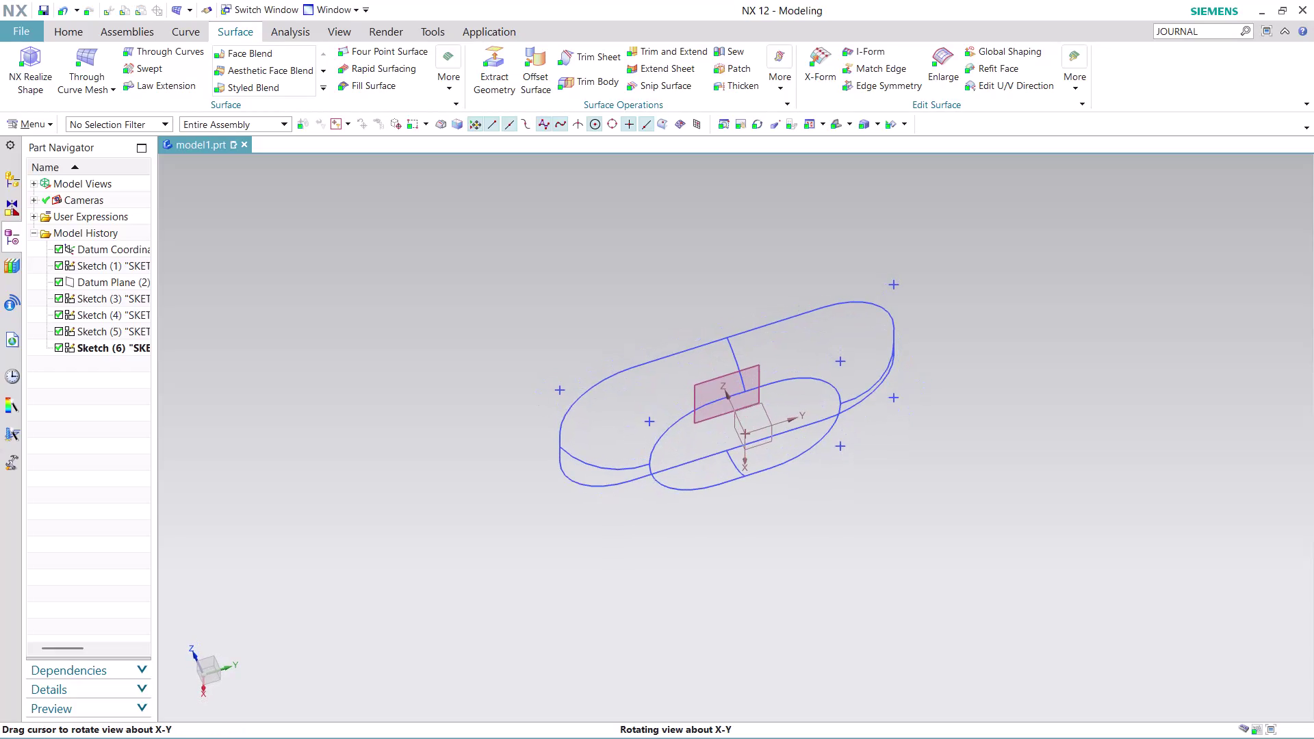
Start a Through Curve Mesh surface with the outer loop as the first primary set.
scroll(up, 3)
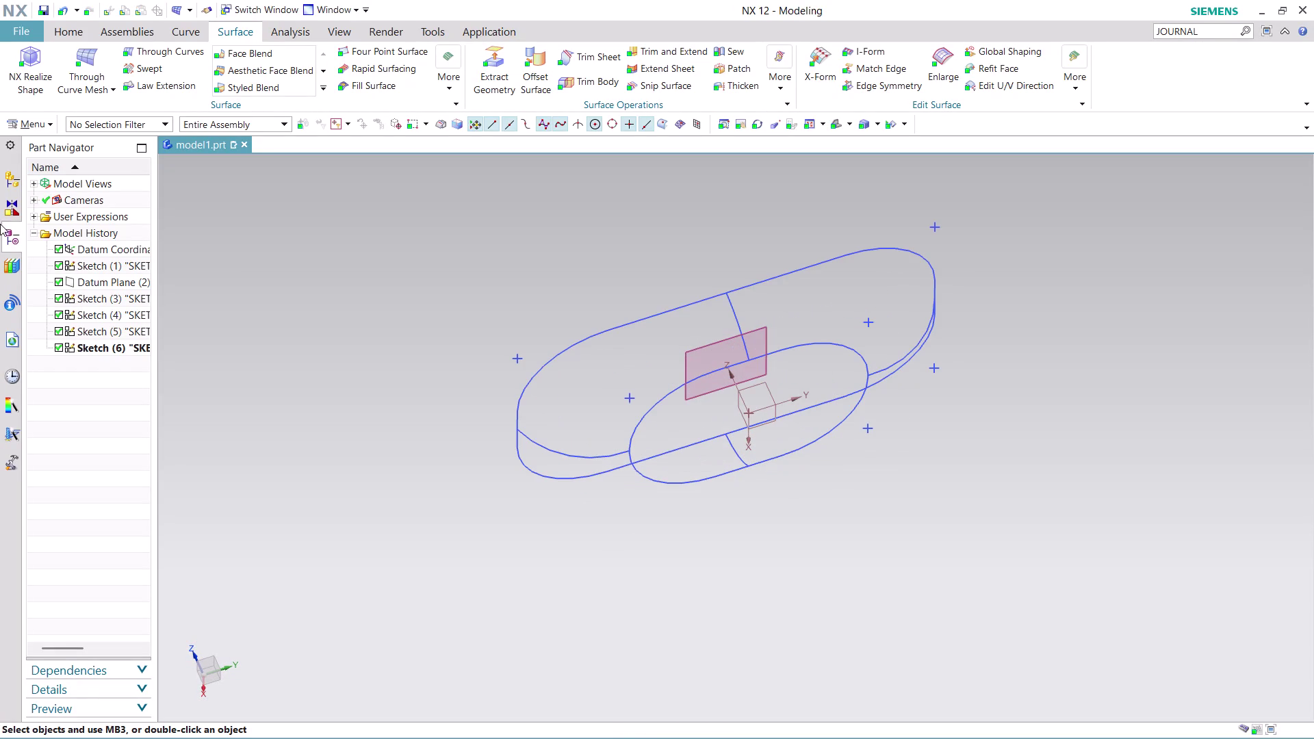
click(89, 51)
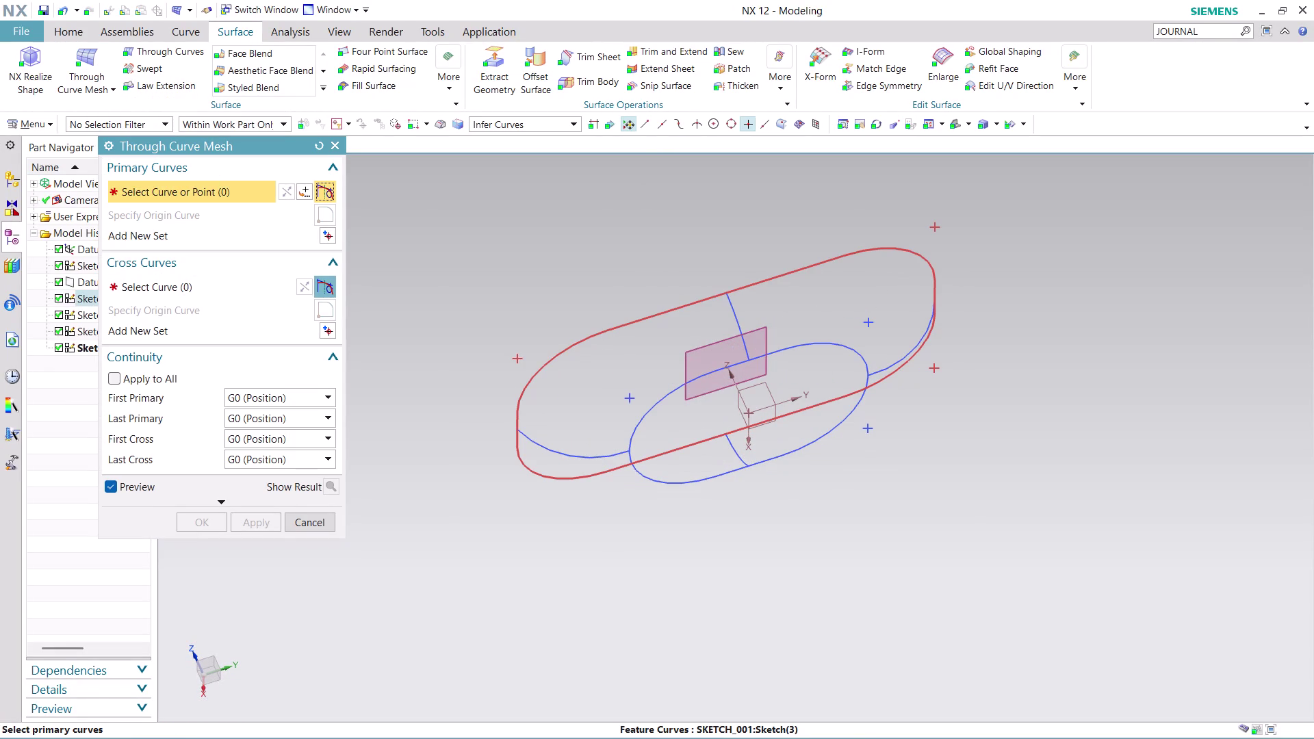
click(515, 434)
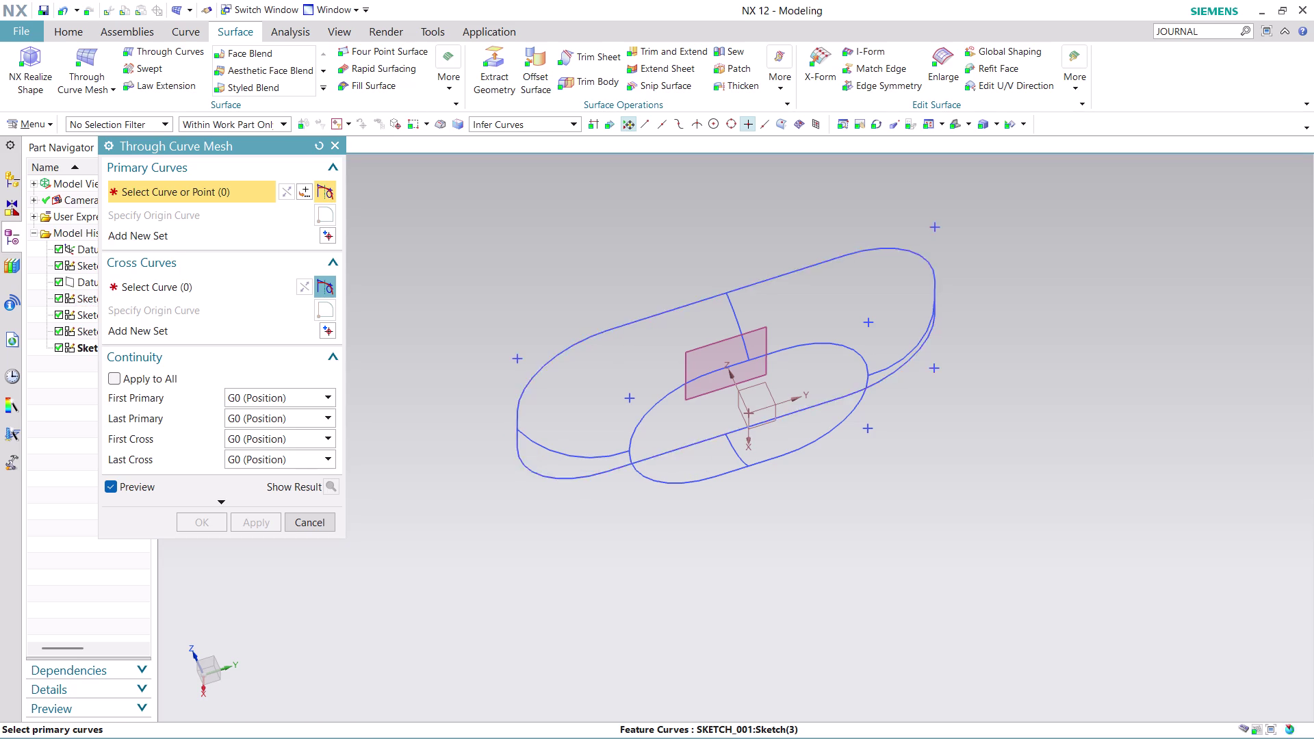
middle_click(565, 463)
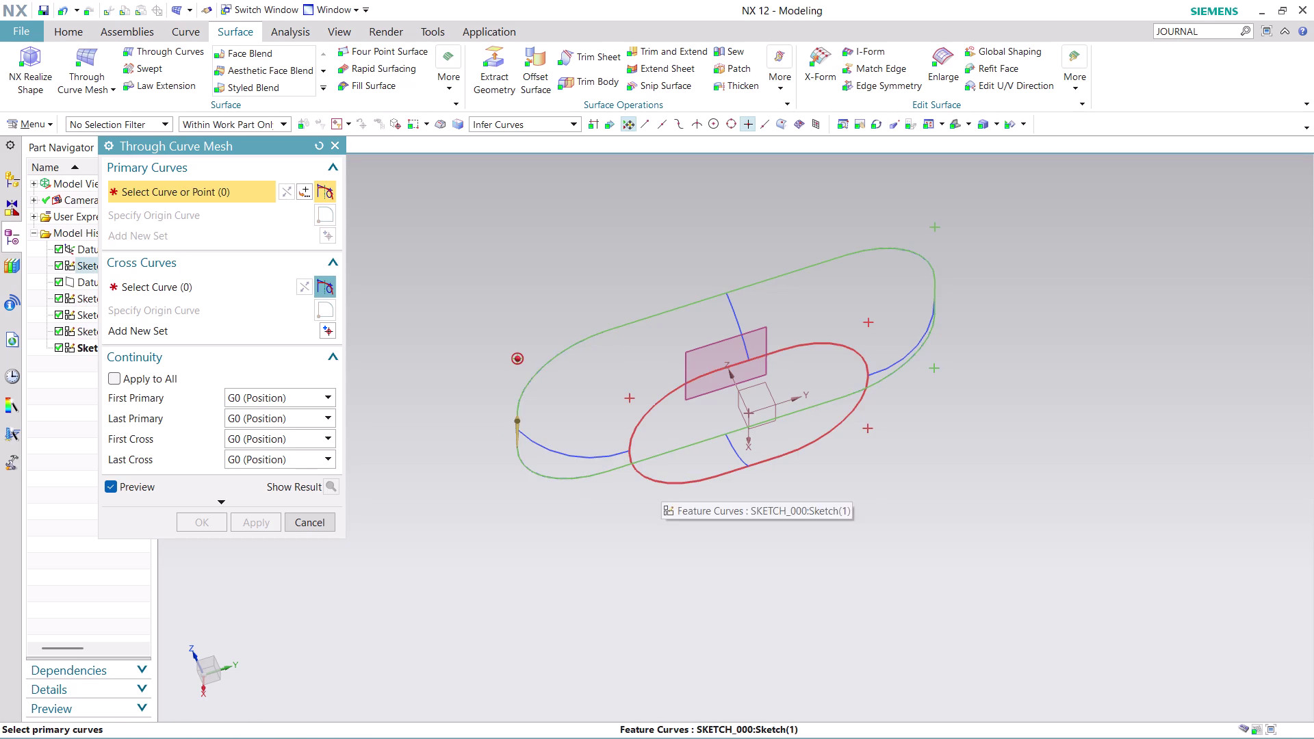
Try picking the inner loop as the second primary curve, then undo the attempt.
click(661, 484)
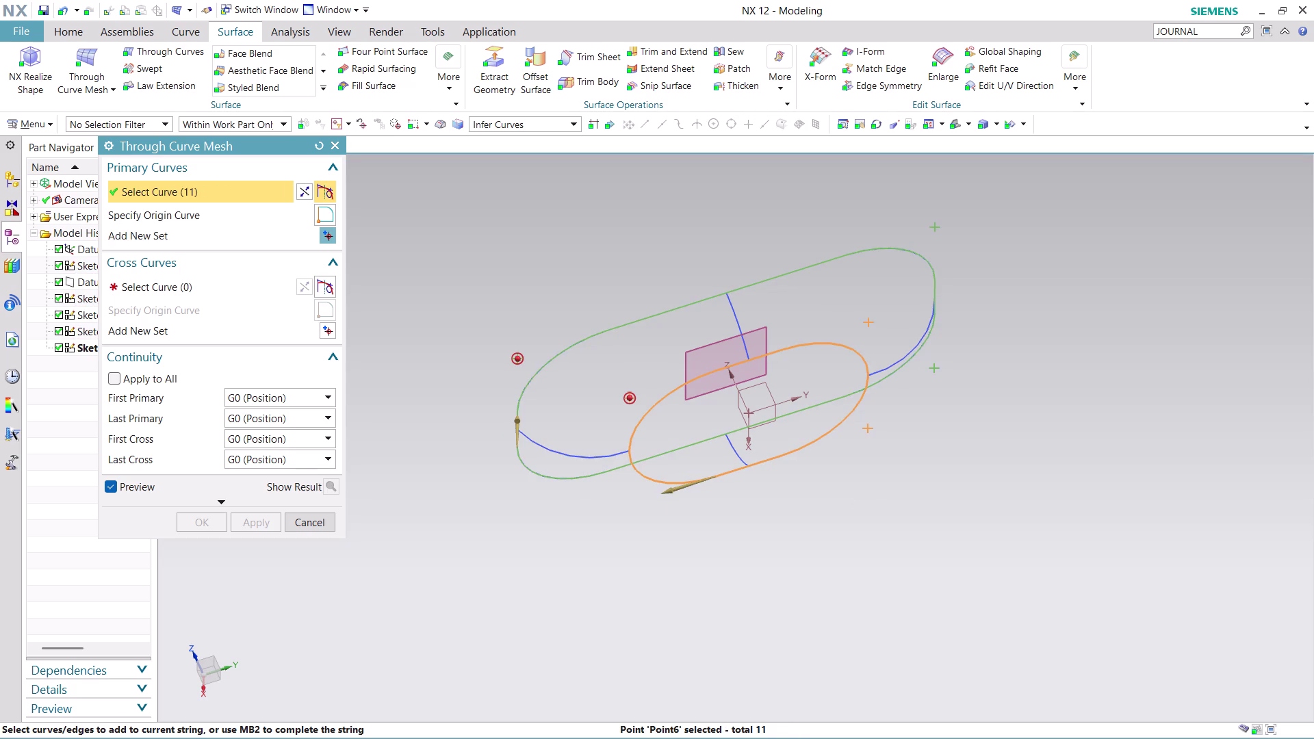
click(677, 488)
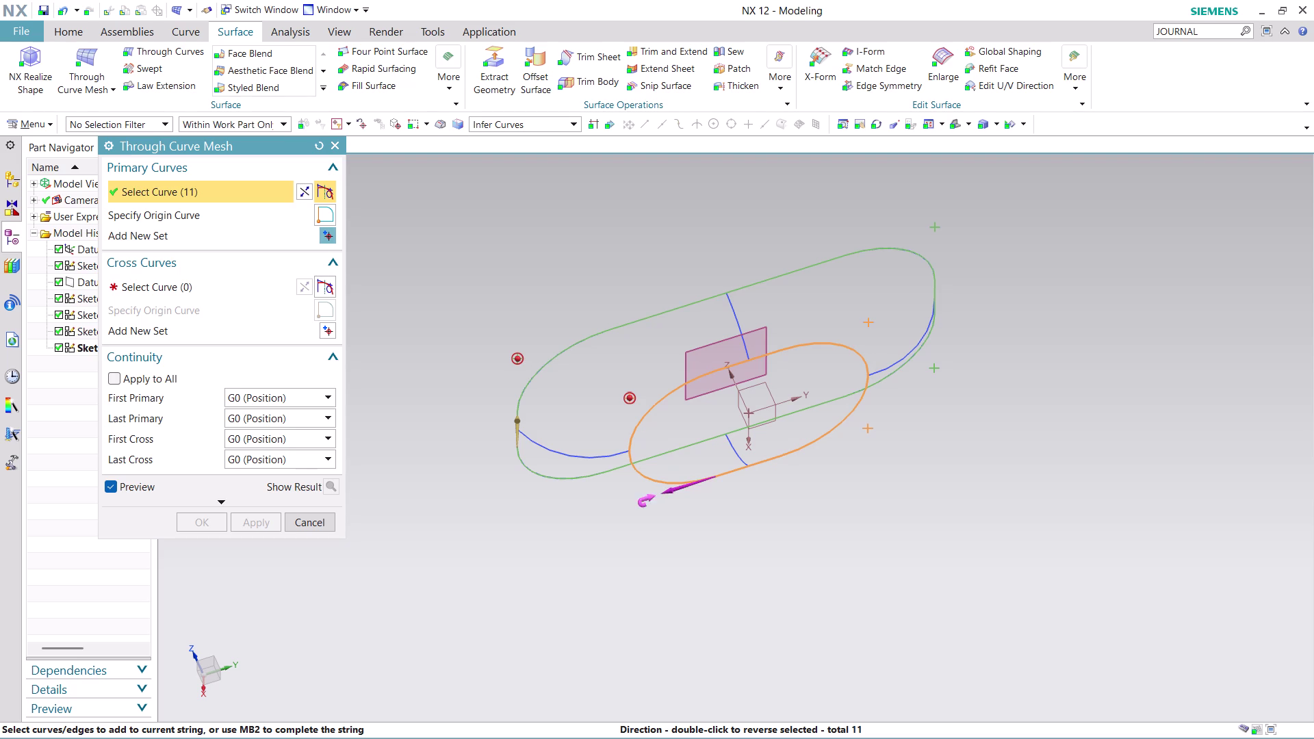
click(665, 492)
click(682, 490)
click(697, 481)
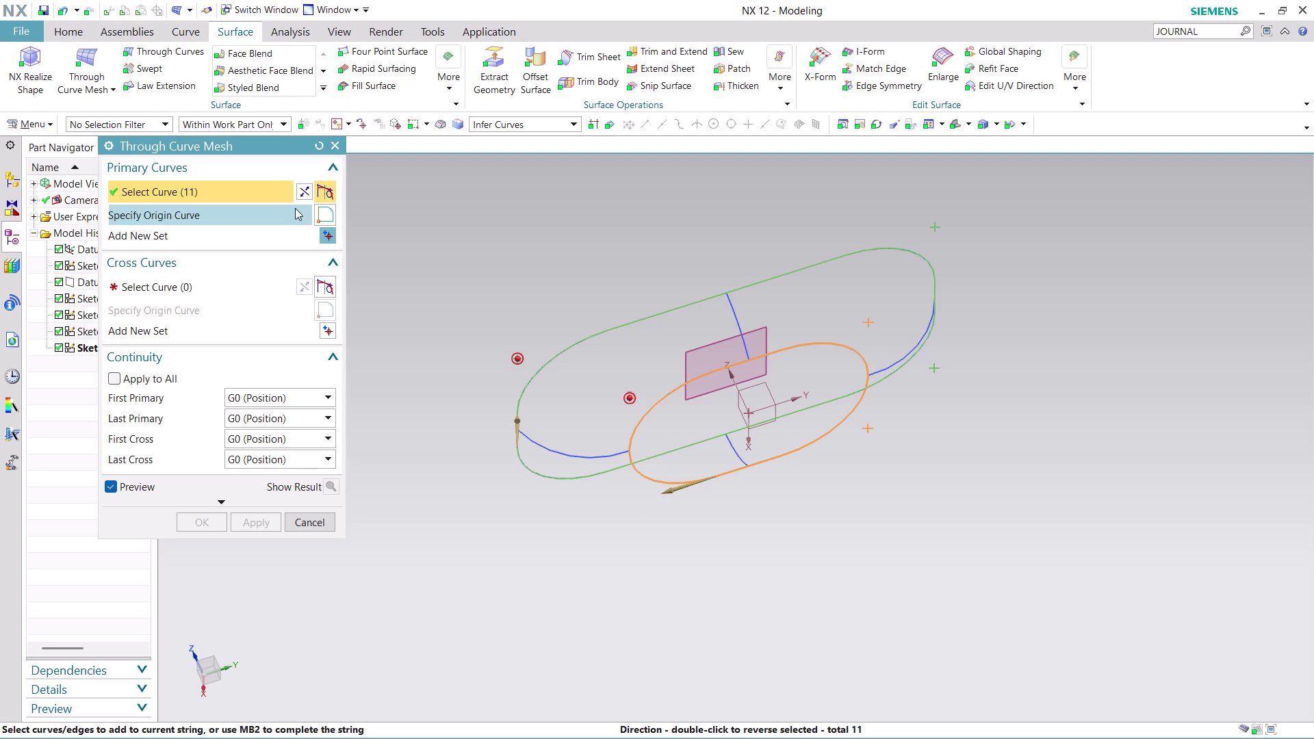
click(304, 183)
click(305, 183)
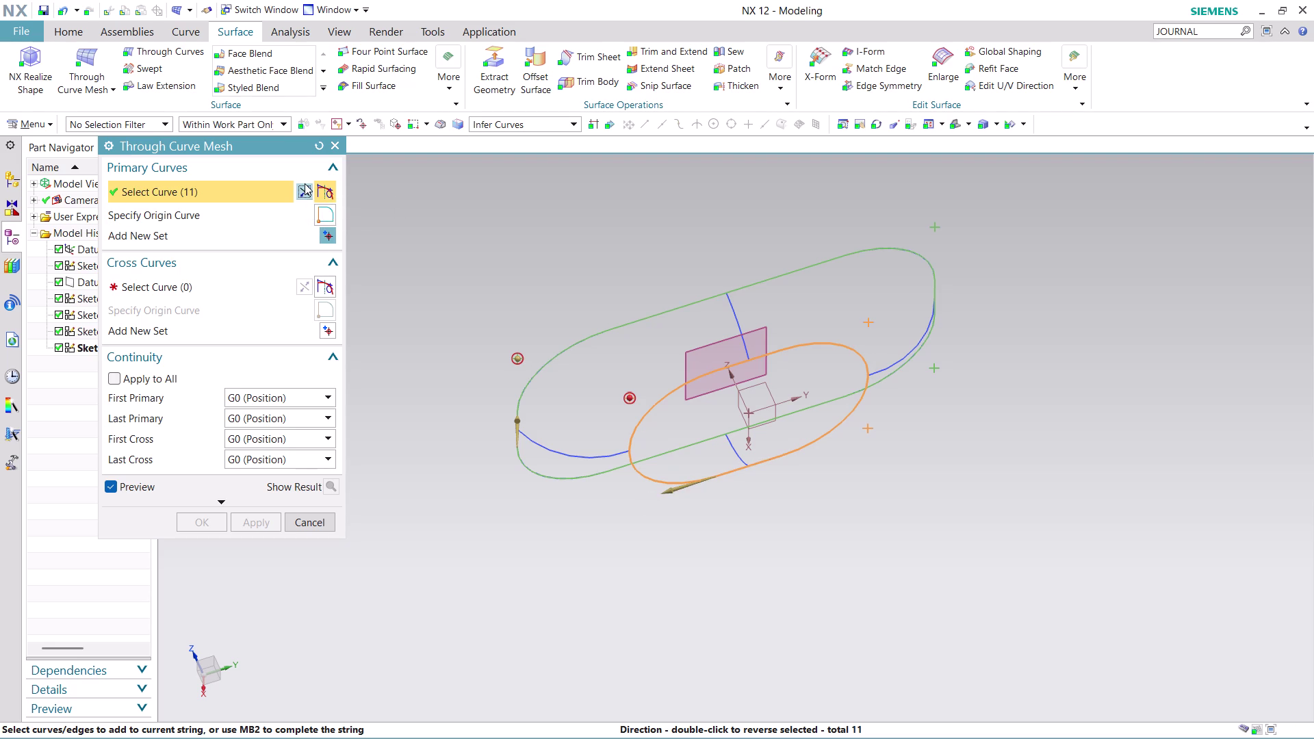
key(ctrl+z)
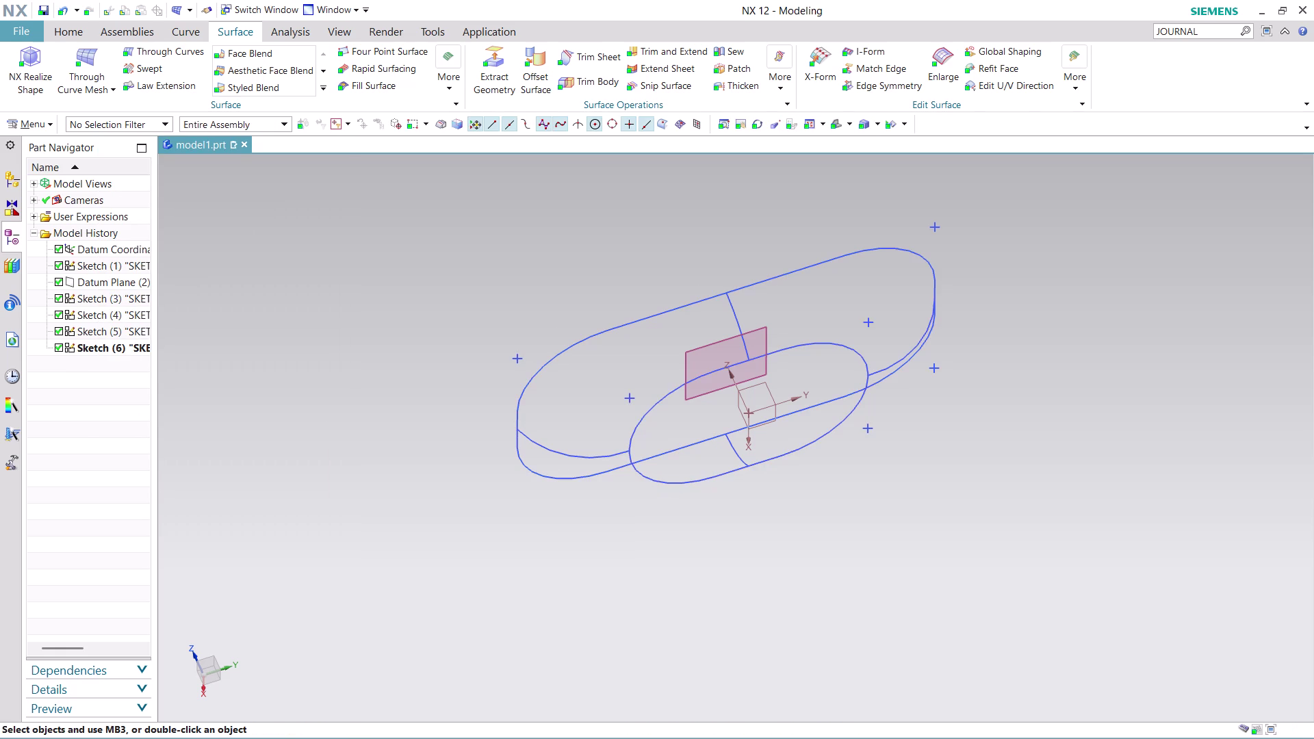
From a top view, restart the mesh surface with the outer loop flipped as the first primary set.
middle_drag(496, 607, 437, 575)
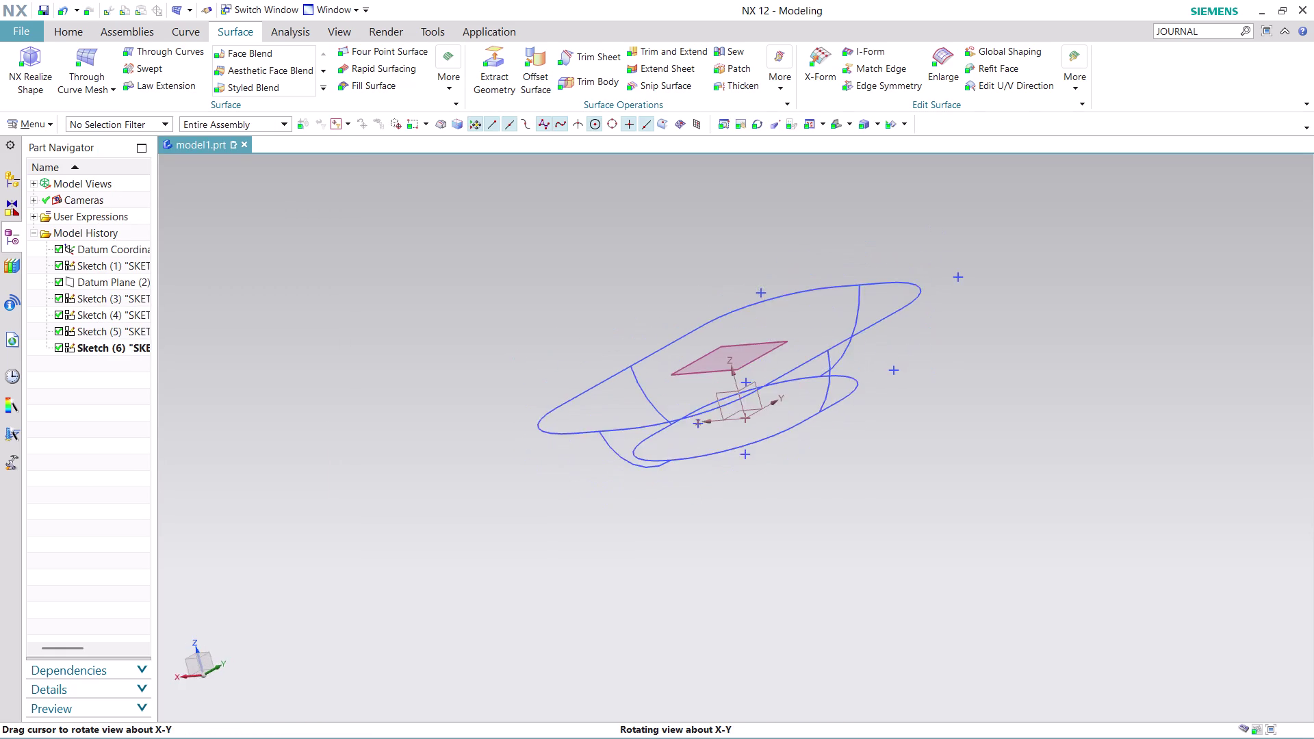
middle_drag(437, 575, 494, 634)
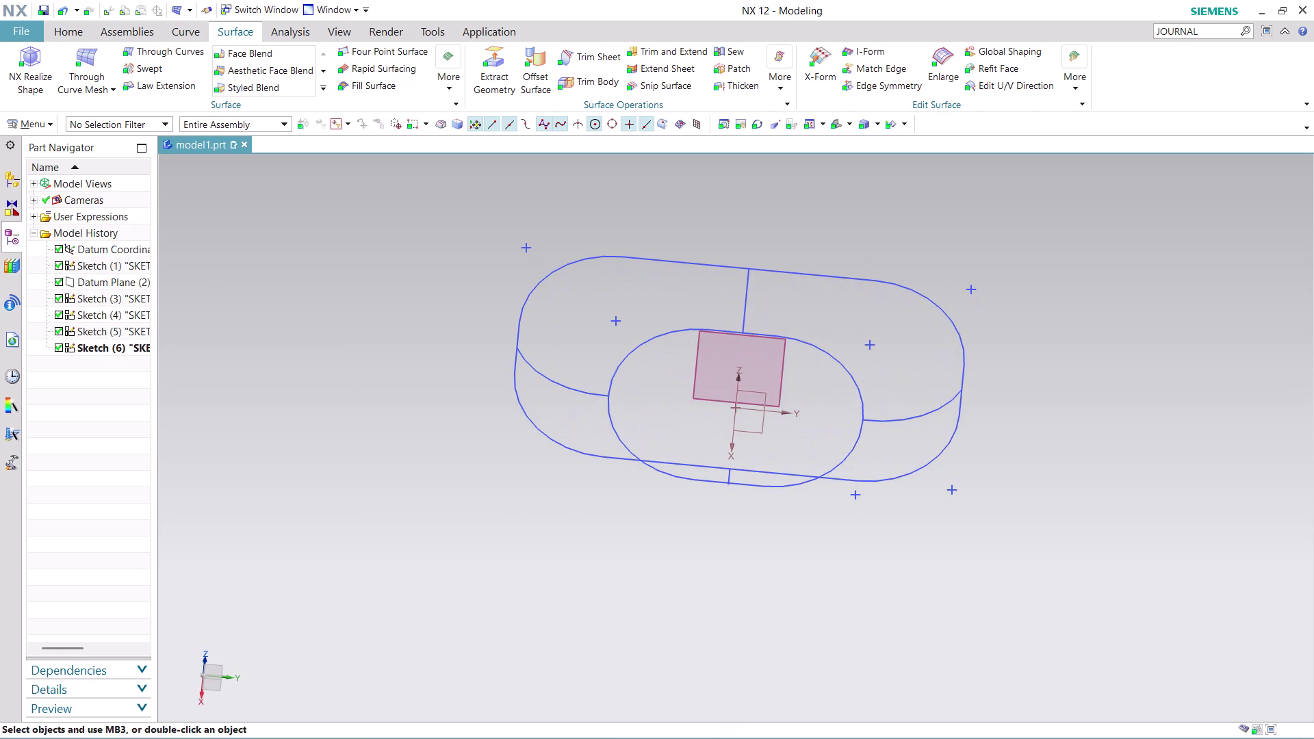
click(93, 50)
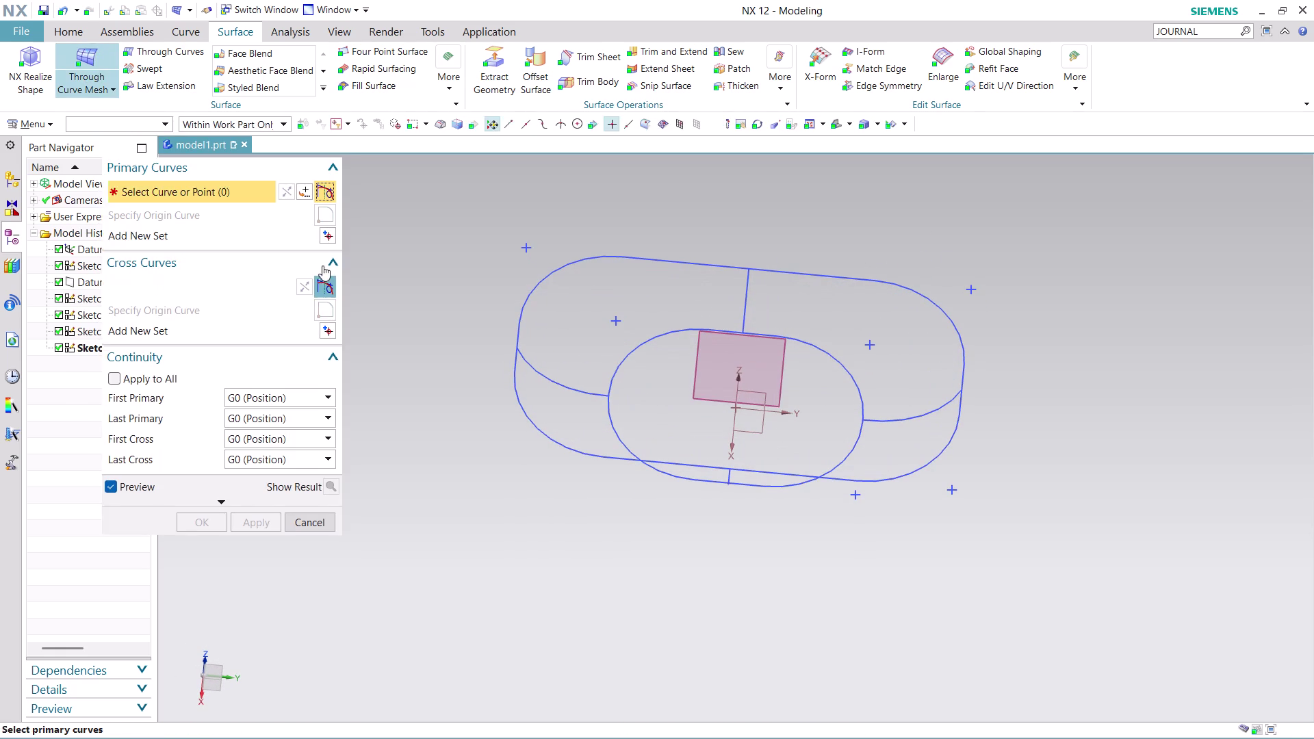
click(515, 331)
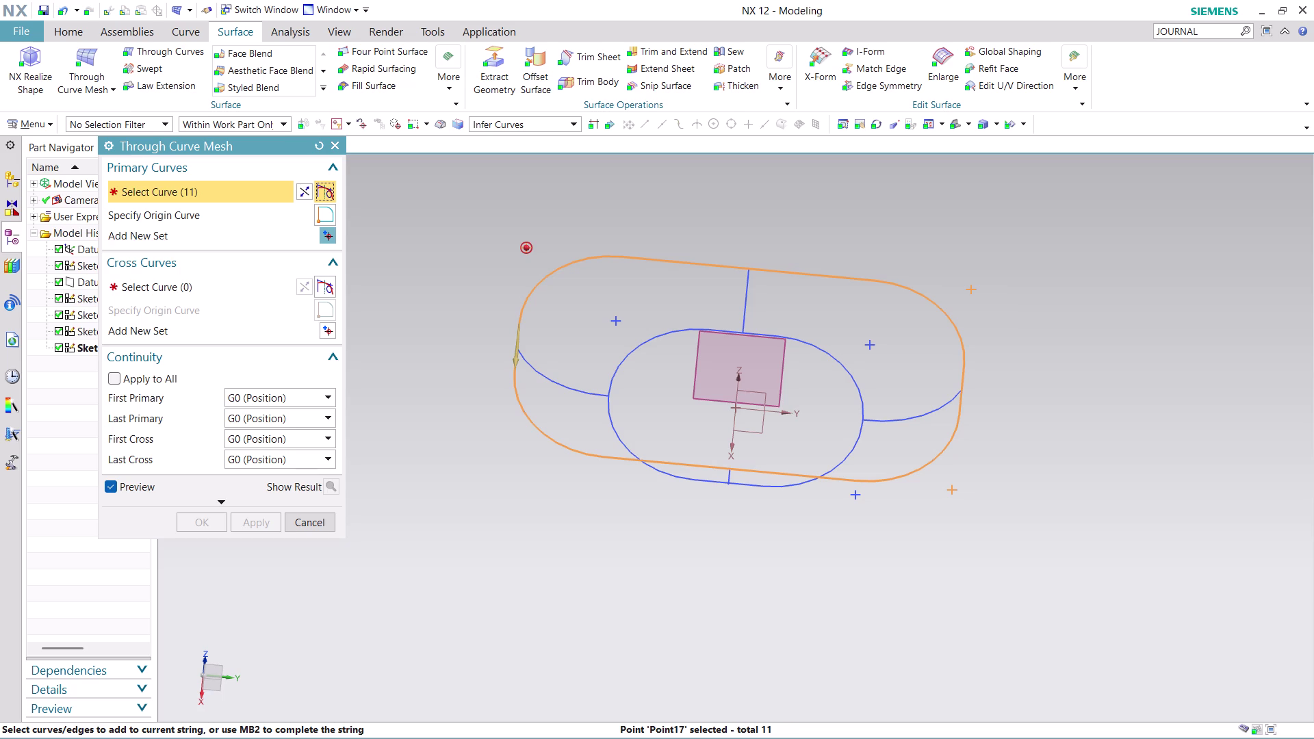
click(513, 356)
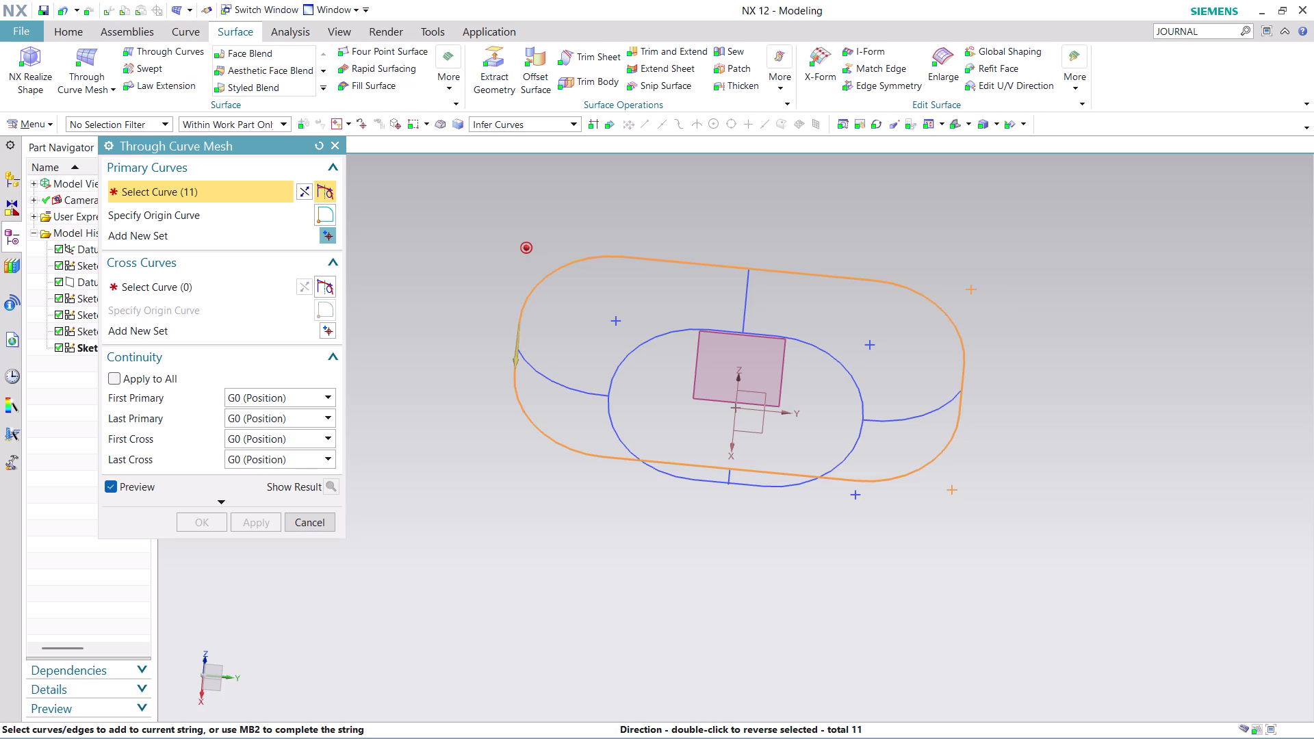
click(519, 365)
drag(518, 365, 519, 289)
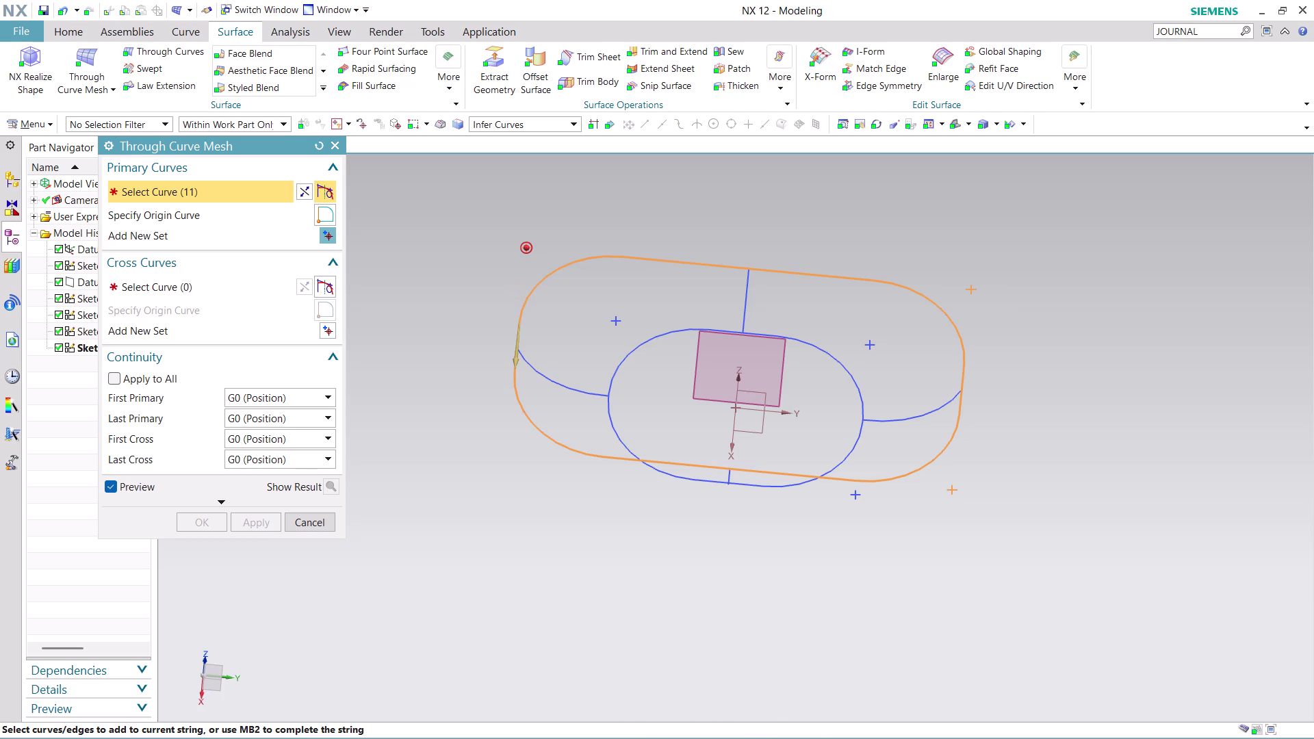
click(302, 194)
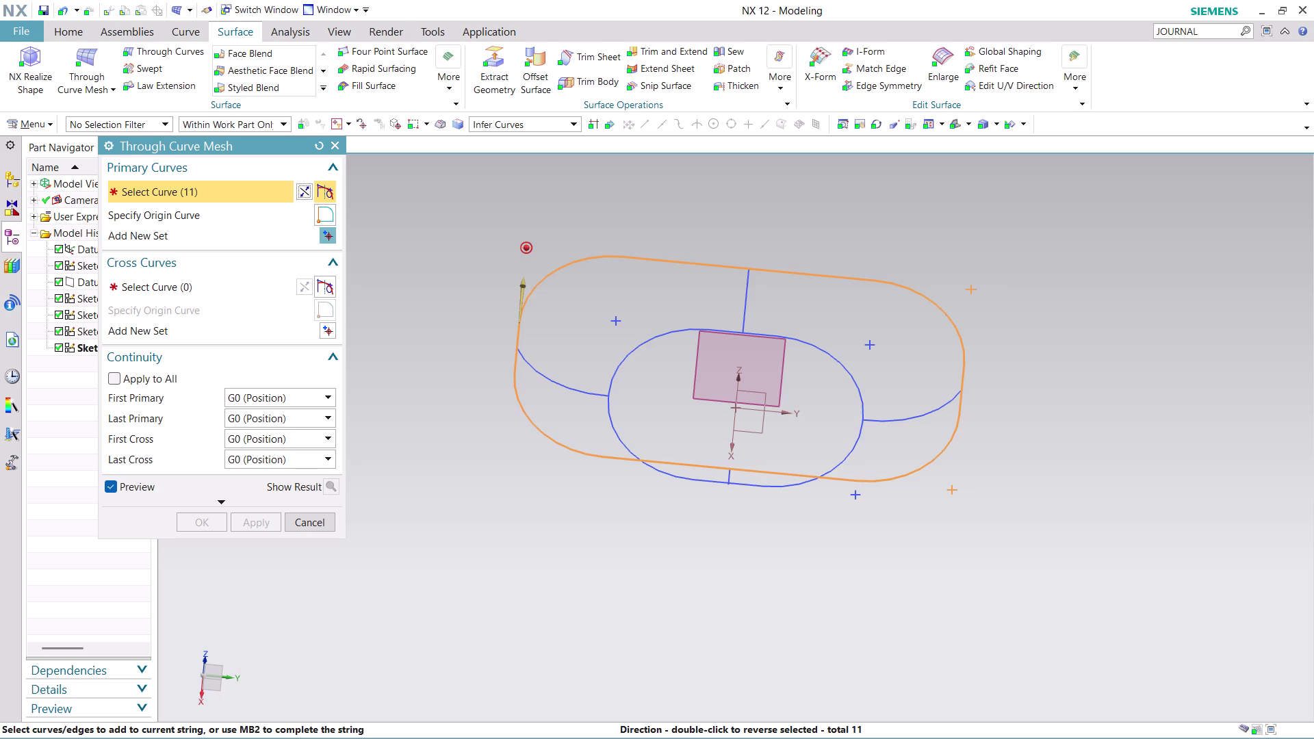
middle_click(613, 423)
Add the flipped inner loop, pick side arcs and connectors as cross curves, then abandon.
click(613, 414)
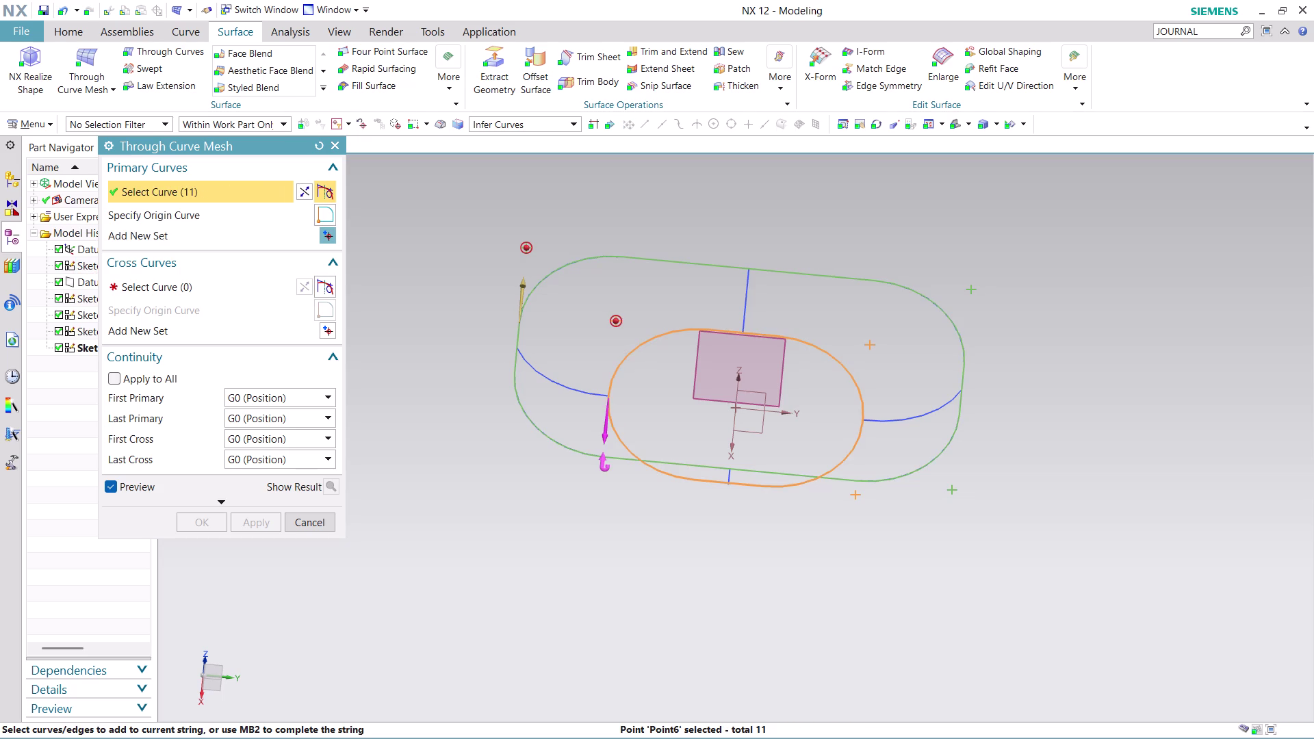
click(304, 191)
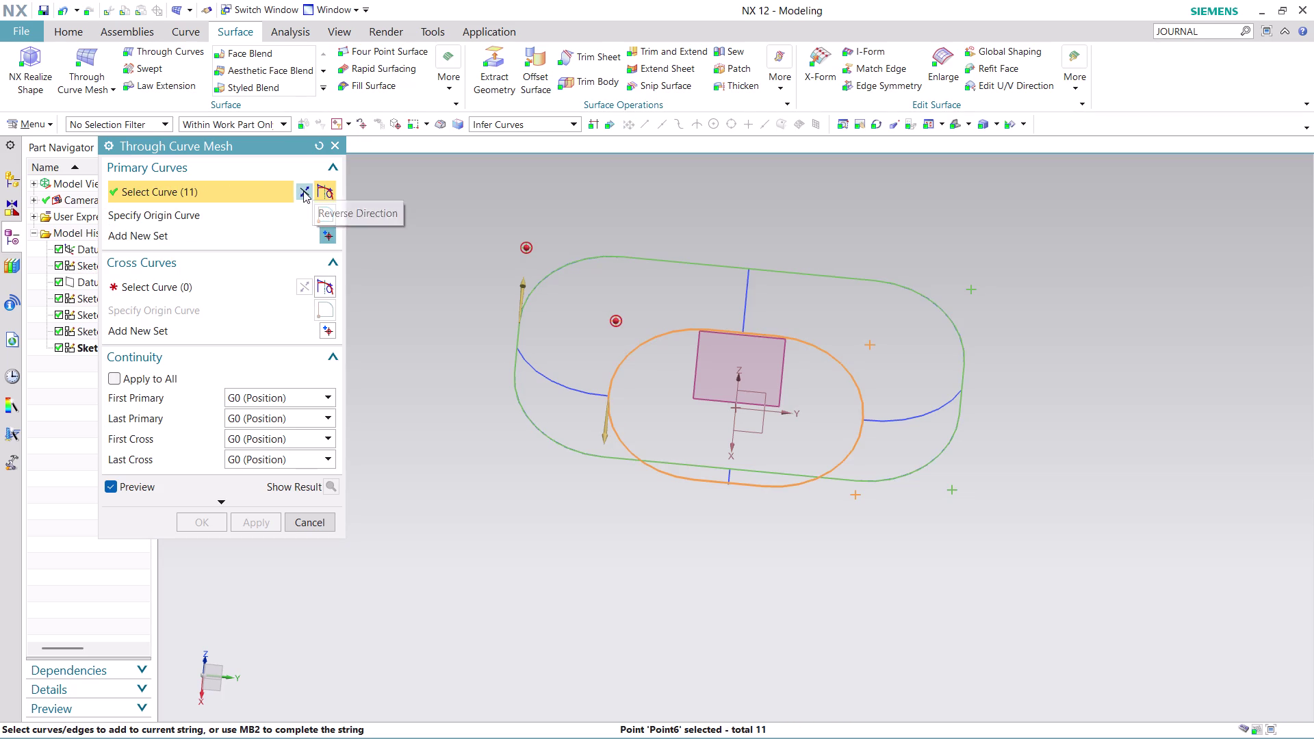
middle_click(433, 287)
click(222, 291)
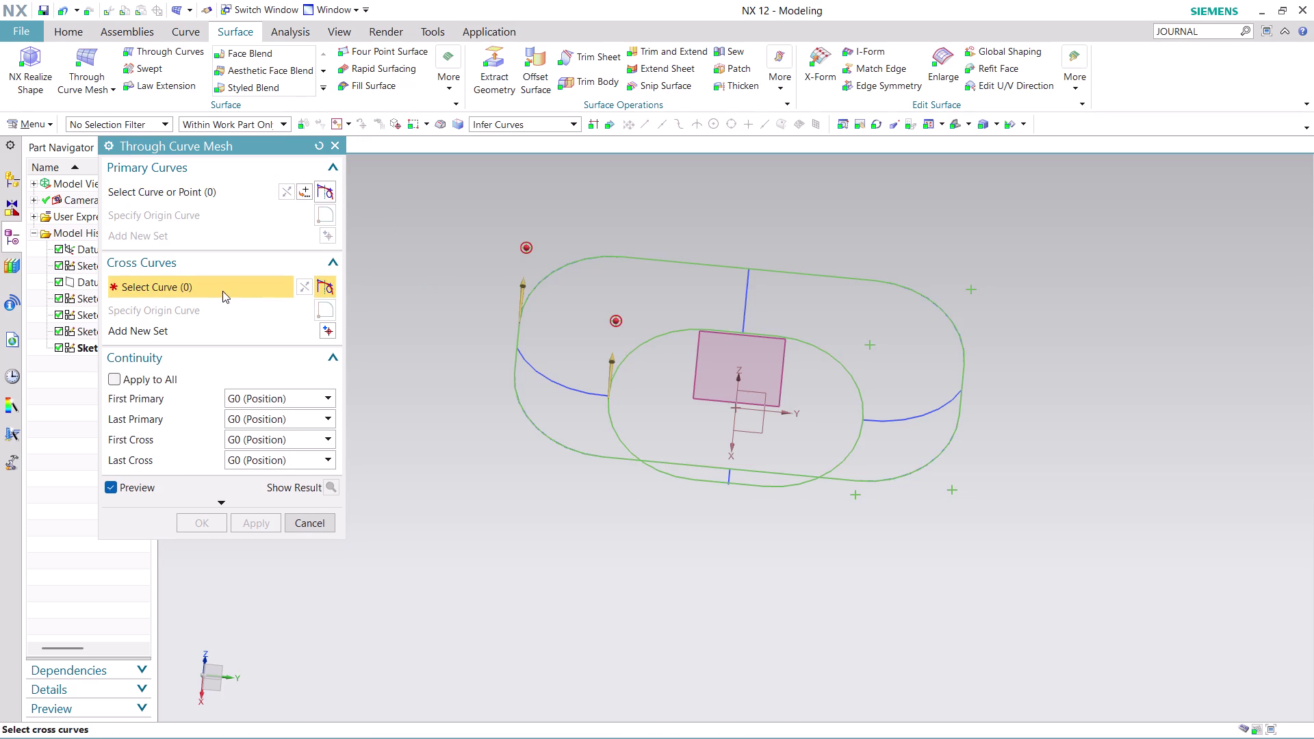
click(545, 375)
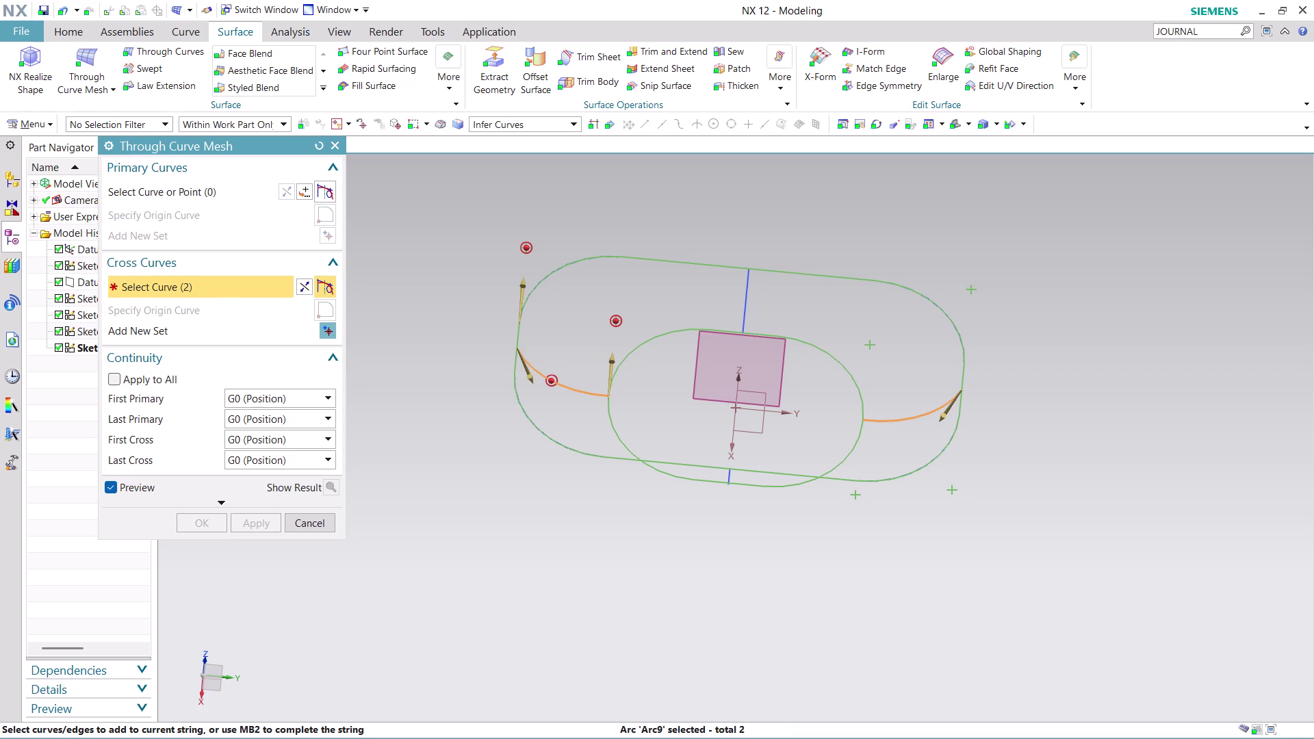
click(748, 293)
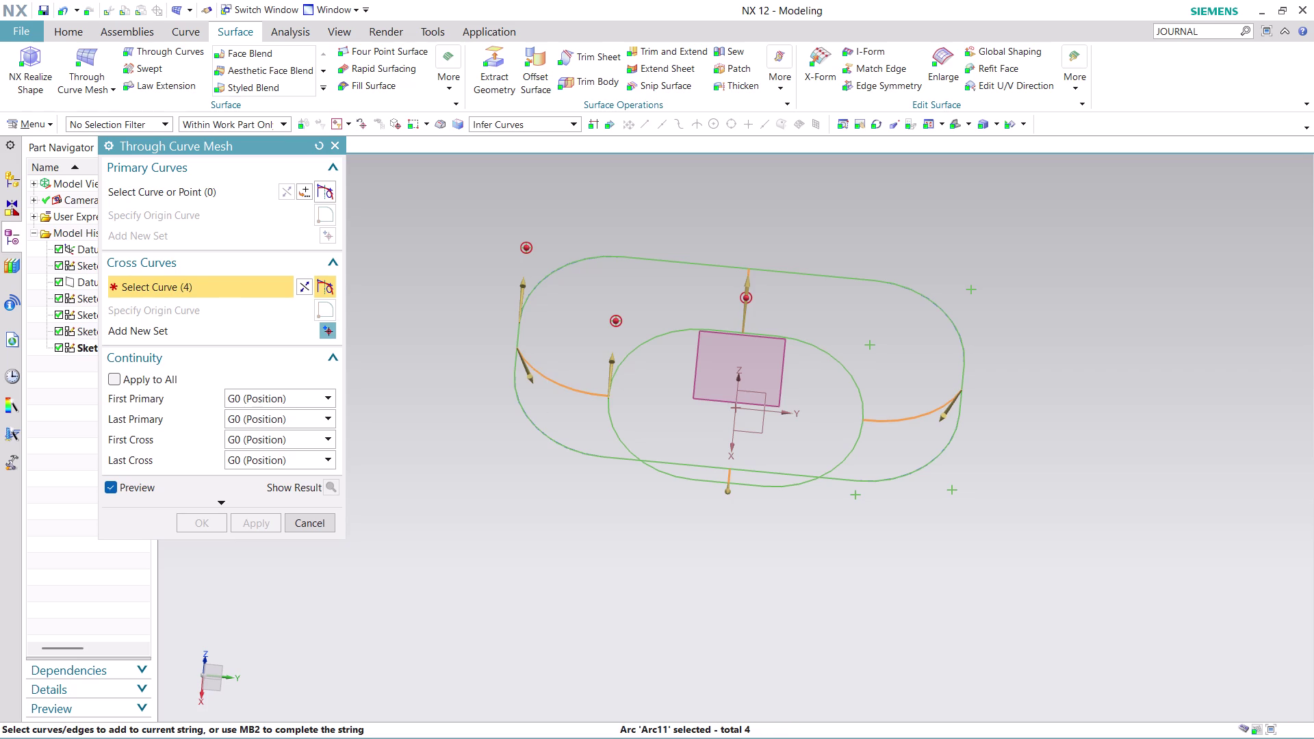
key(Escape)
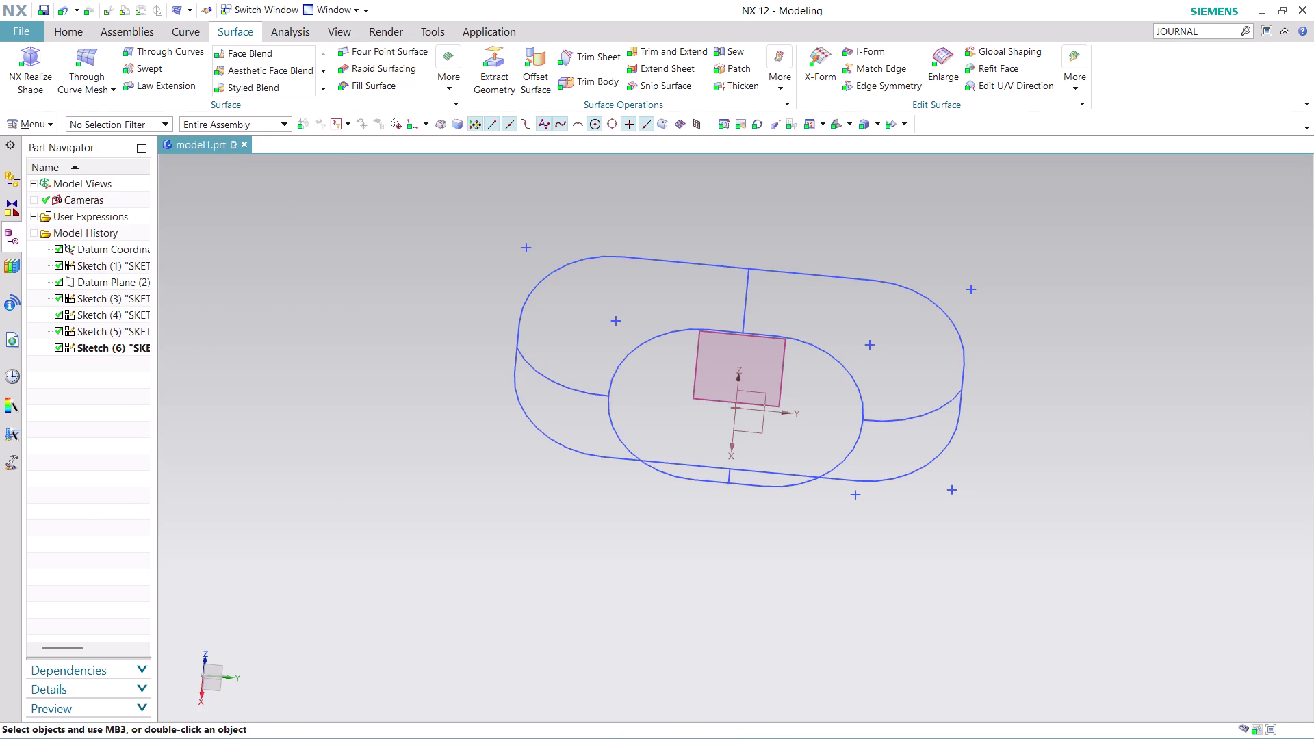
Start a third mesh surface with the outer loop as the first primary set.
click(97, 55)
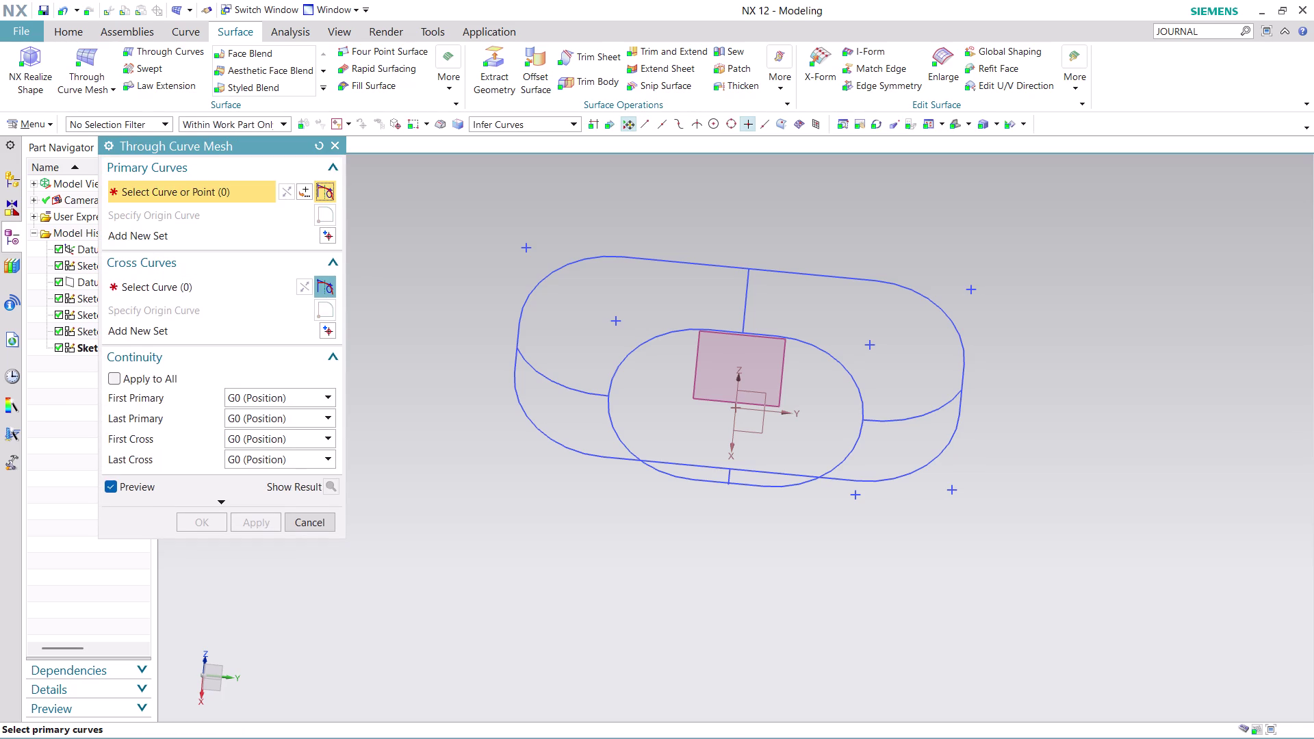
click(513, 385)
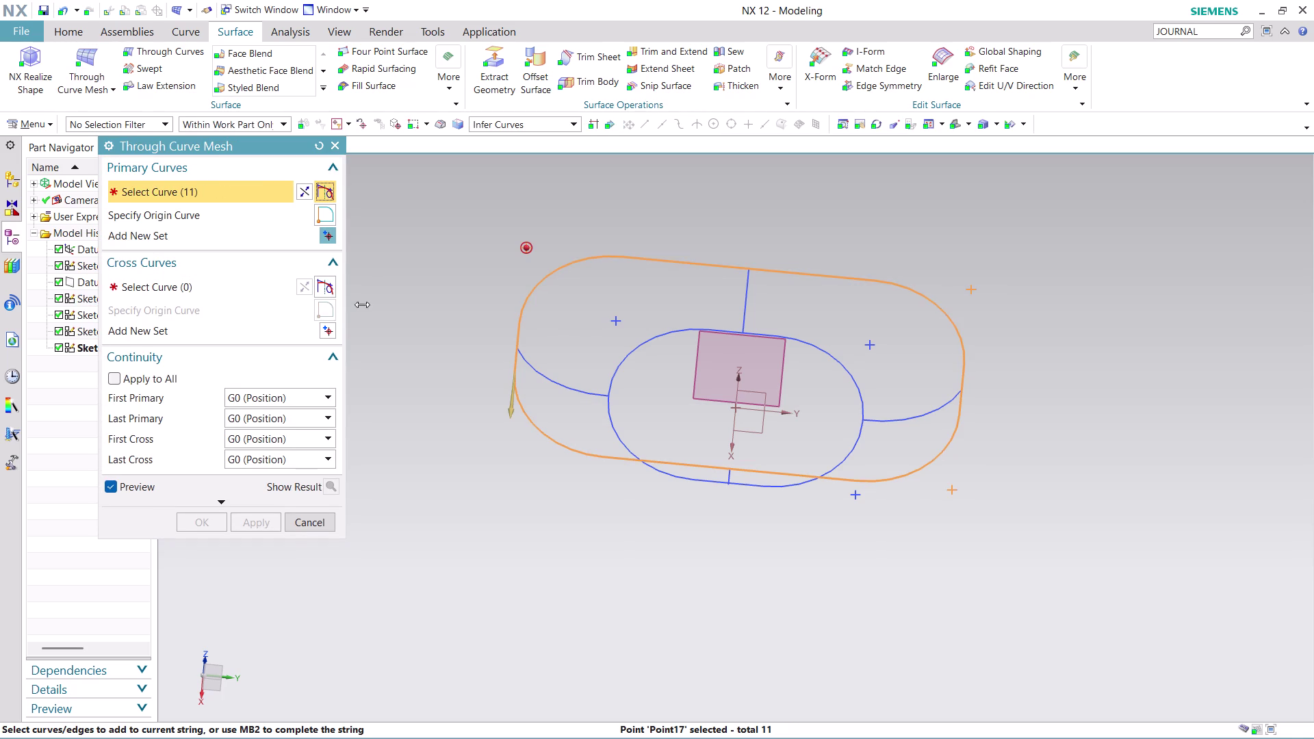
click(305, 191)
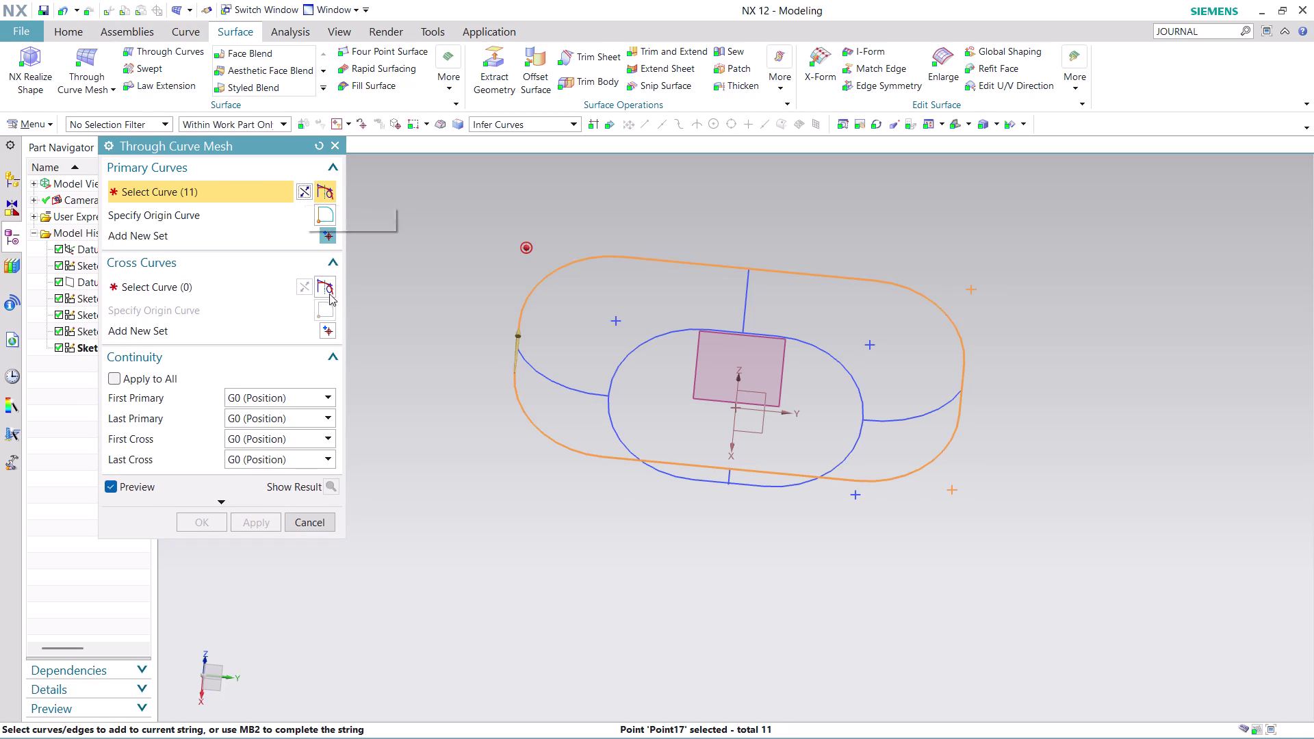
middle_click(410, 329)
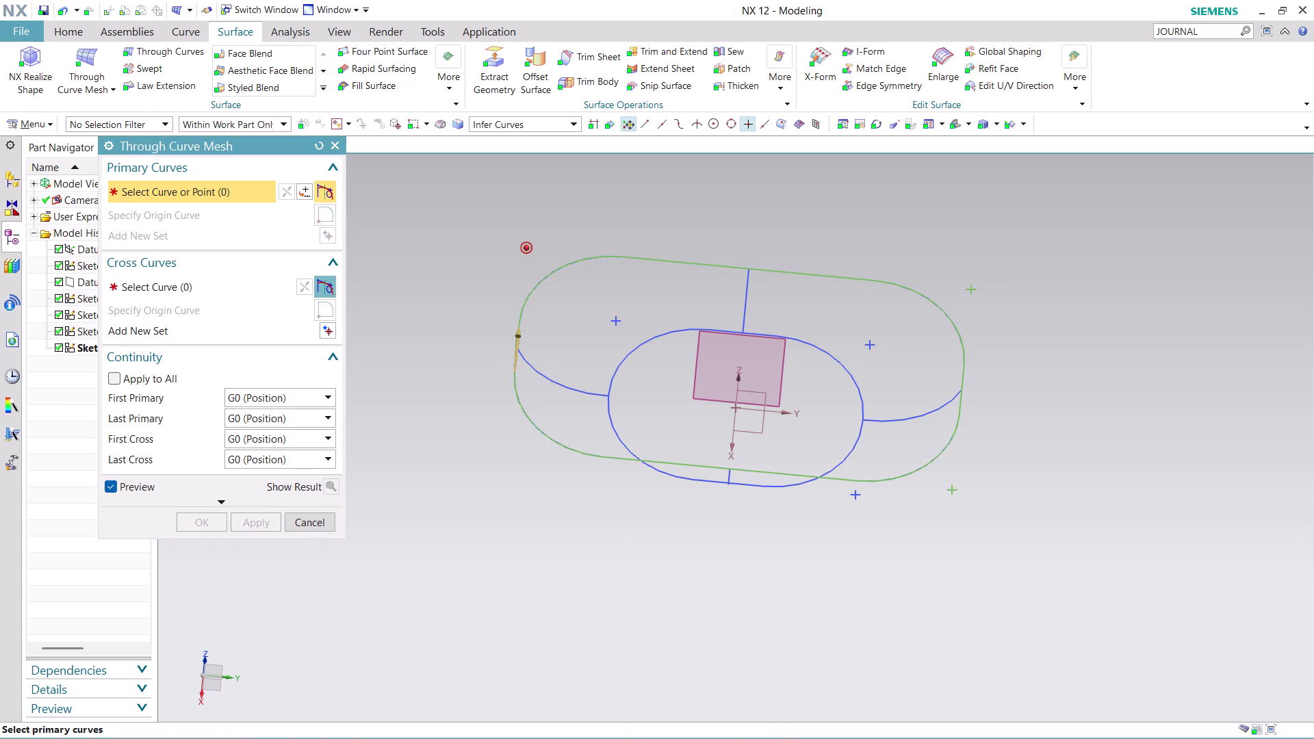
Add the whole inner sketch SKETCH_000:Sketch(1) as the second primary set.
click(614, 418)
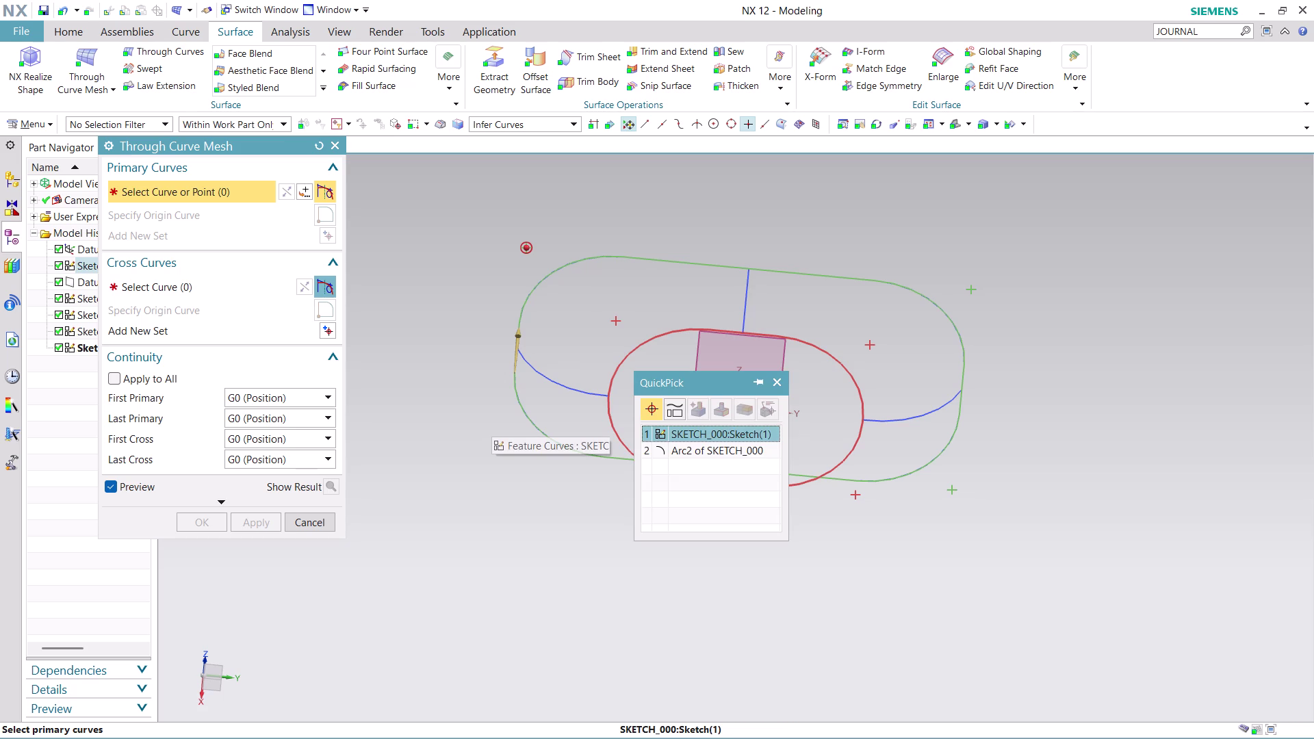
click(675, 436)
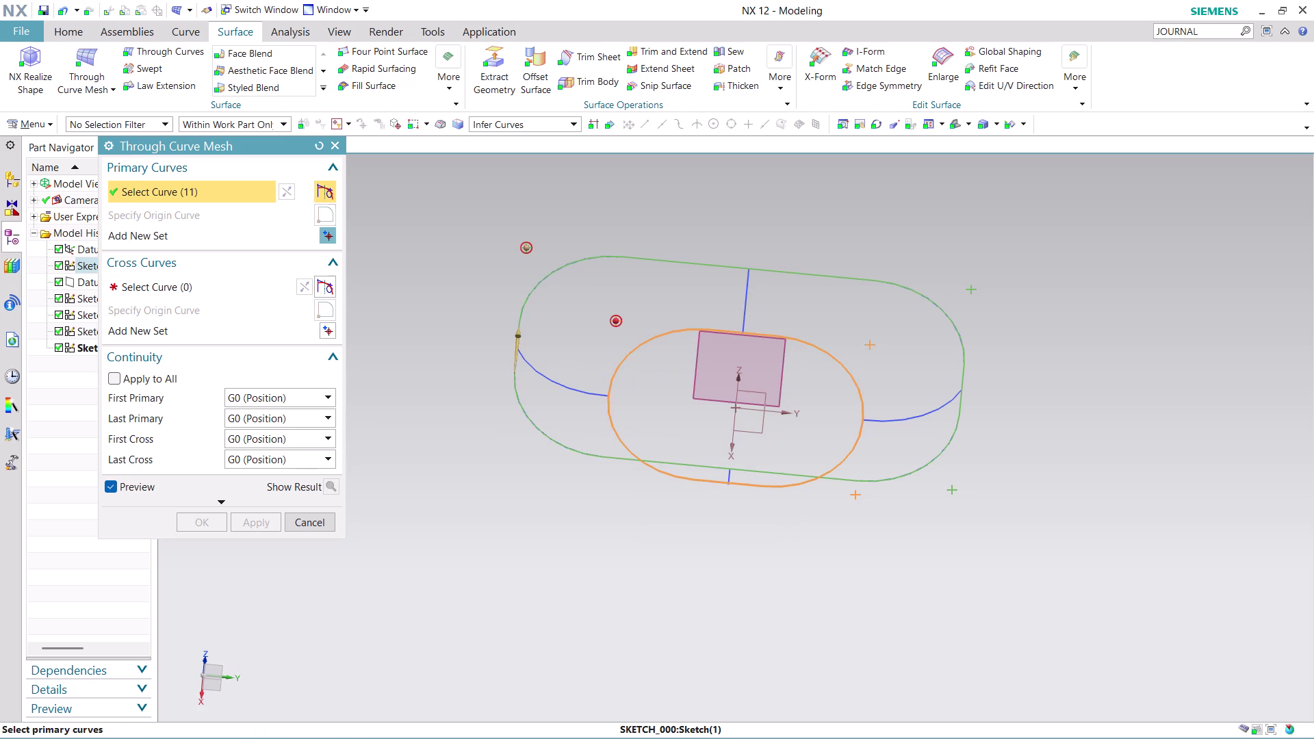
click(305, 187)
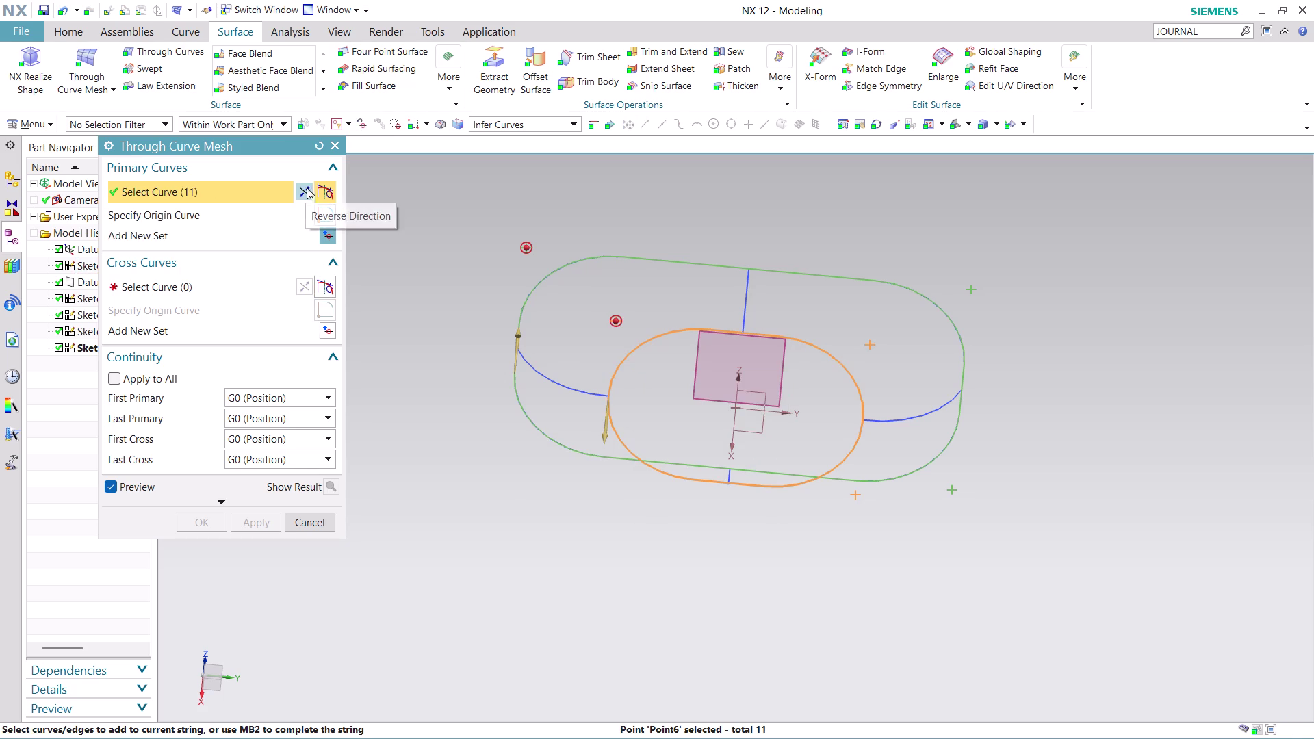
click(193, 288)
click(546, 375)
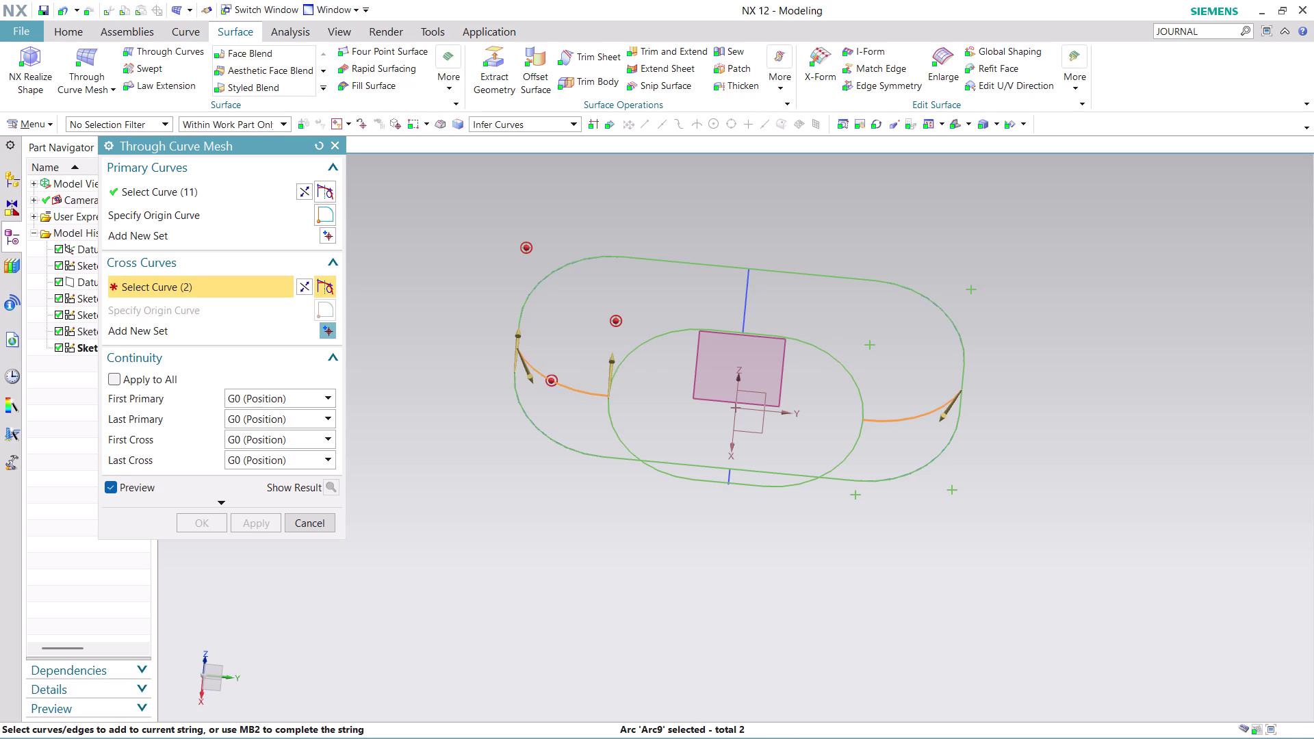
Pick the left and right connecting arcs as cross curves, tilting the view to check depth.
middle_drag(1119, 329, 1129, 283)
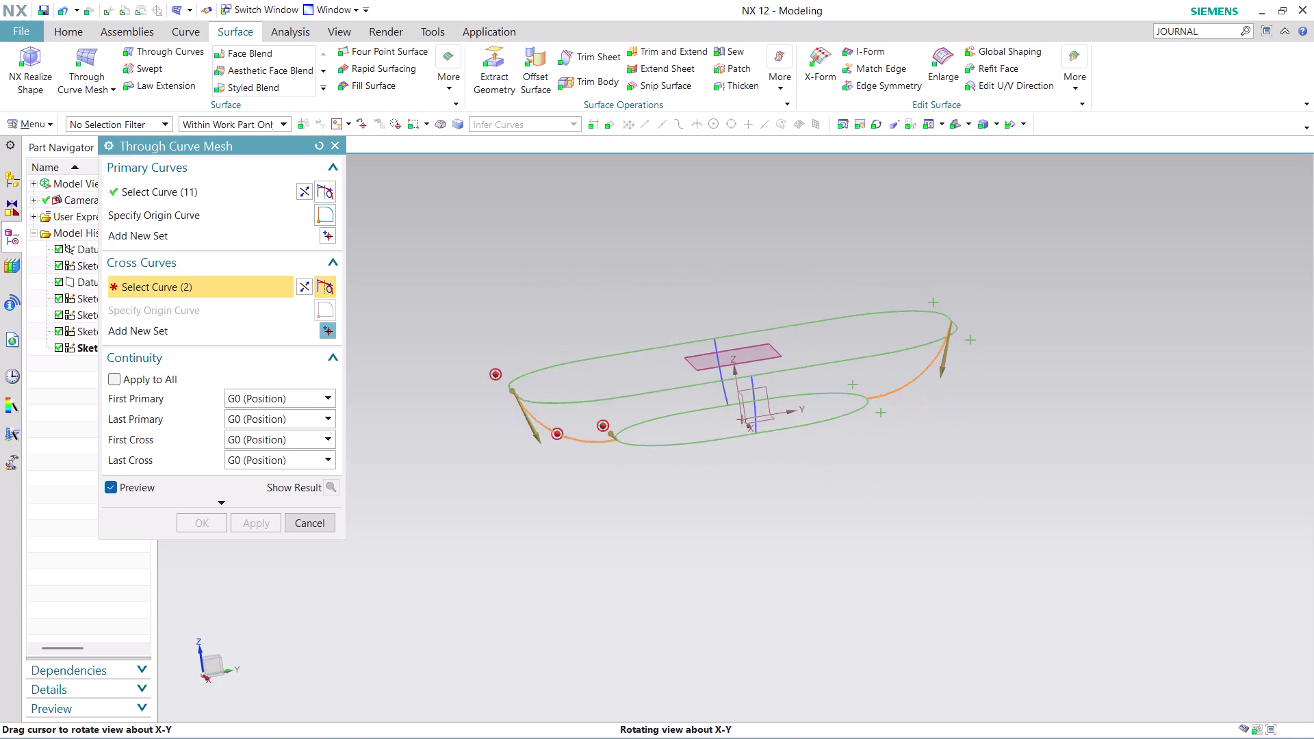
middle_drag(1129, 283, 1120, 320)
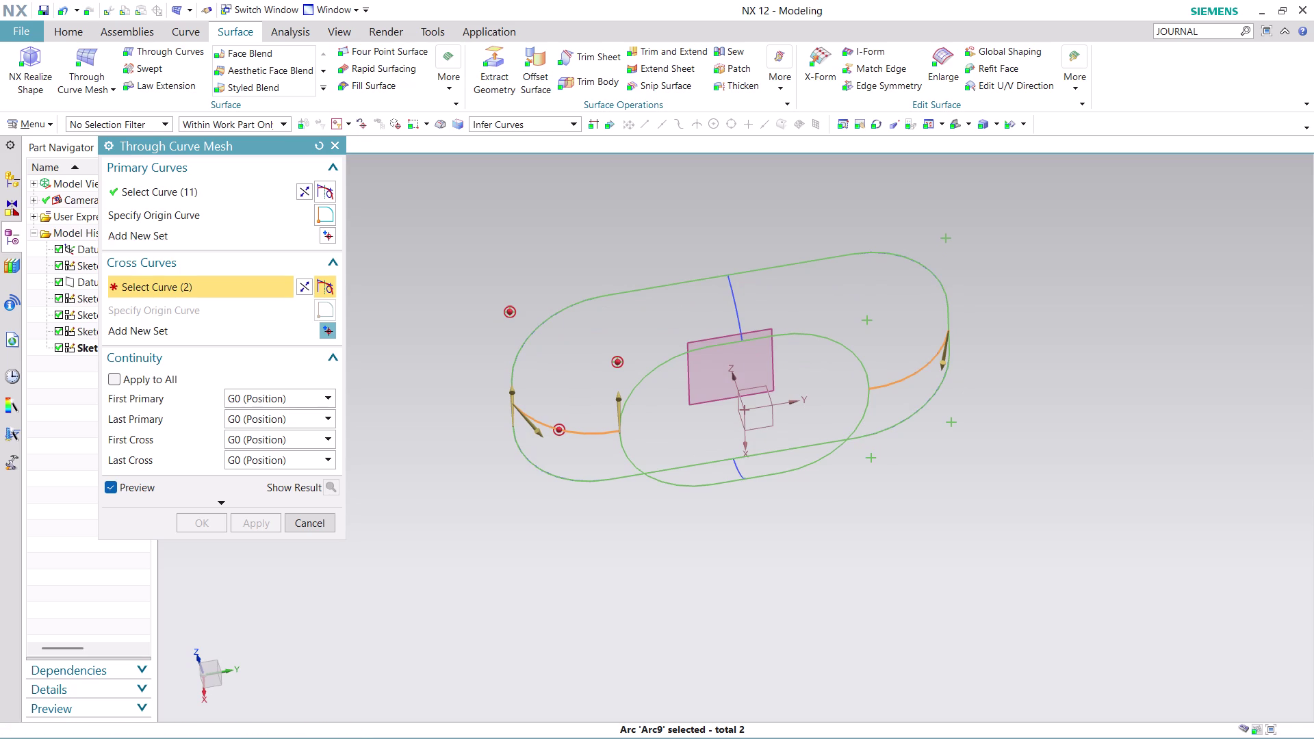
scroll(up, 3)
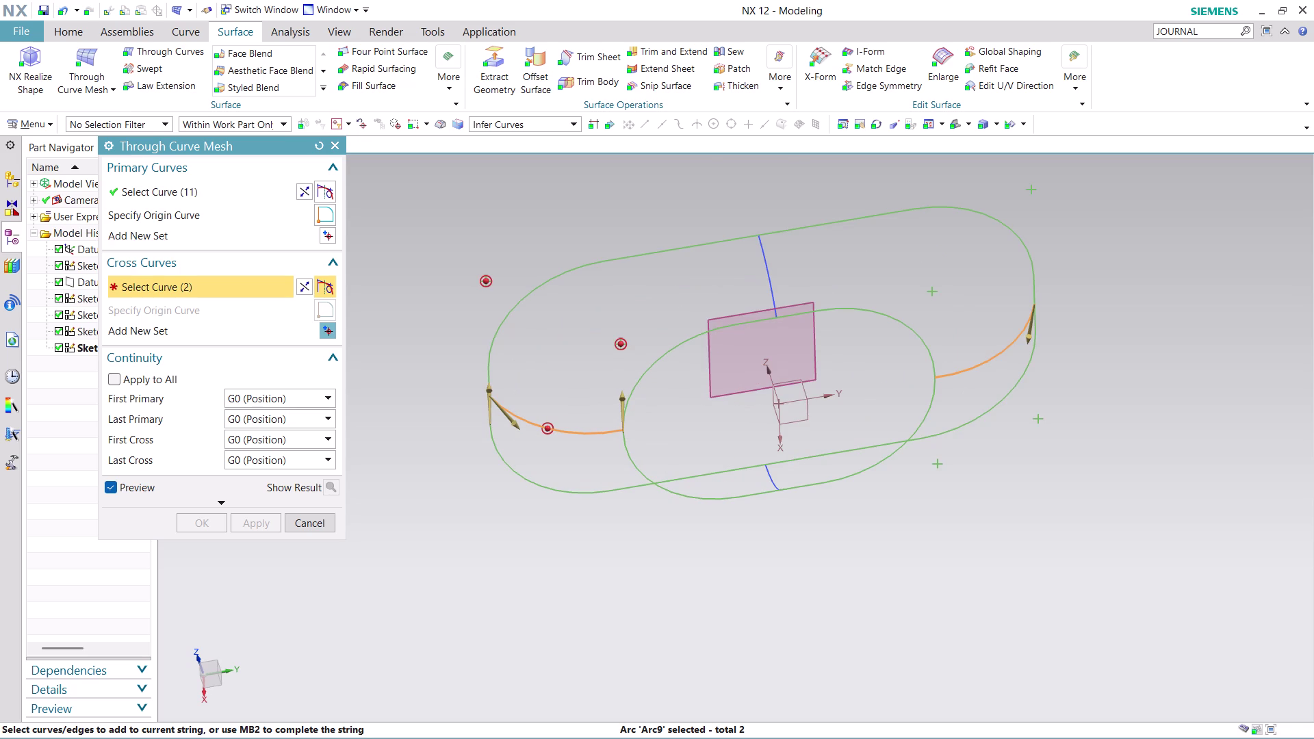
click(304, 285)
click(303, 285)
scroll(down, 3)
click(238, 504)
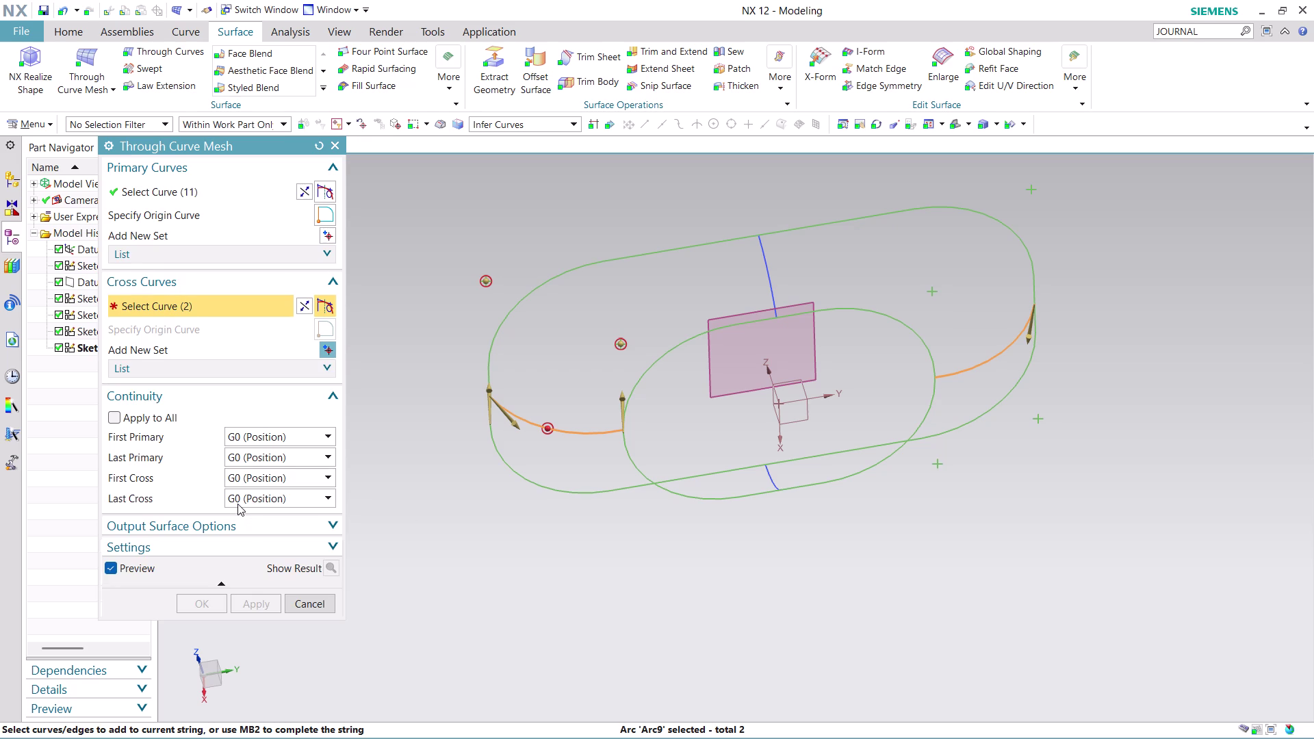
Glance at Output Surface Options and the Cross Curves List, then cancel the mesh surface.
click(245, 526)
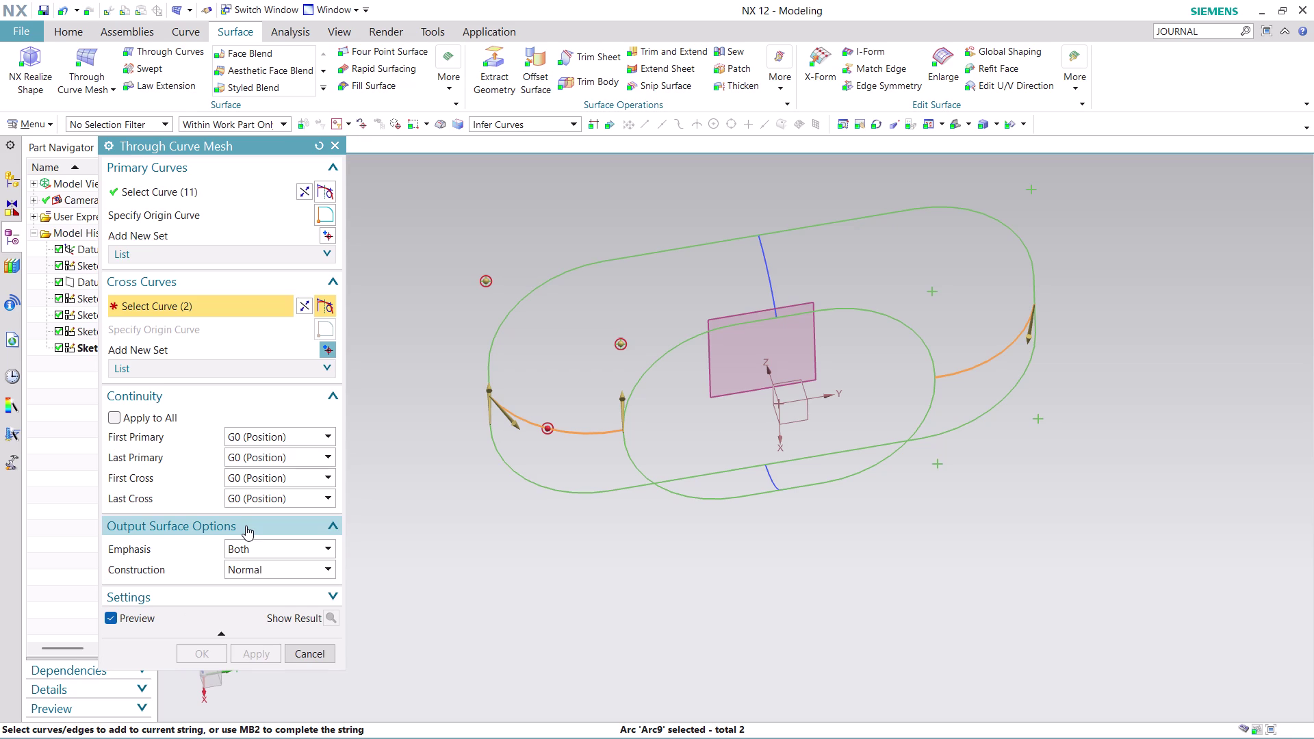
click(245, 527)
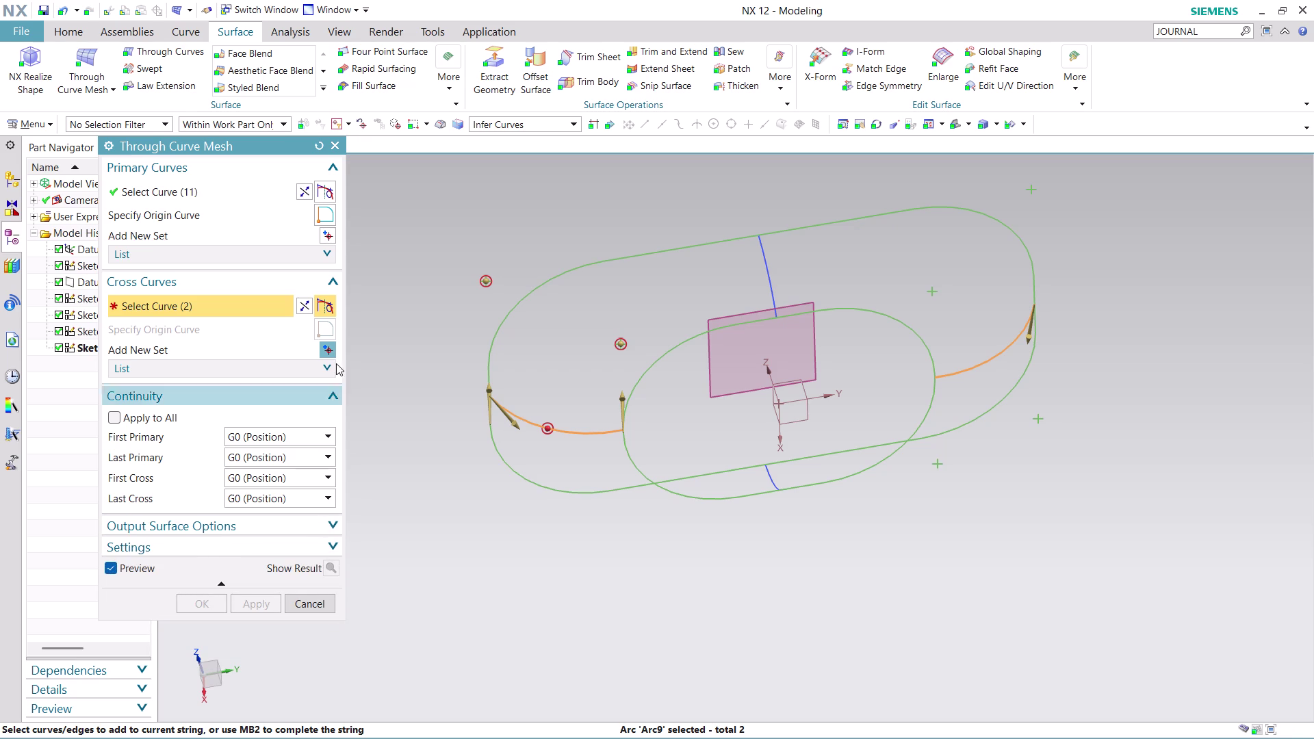
click(328, 368)
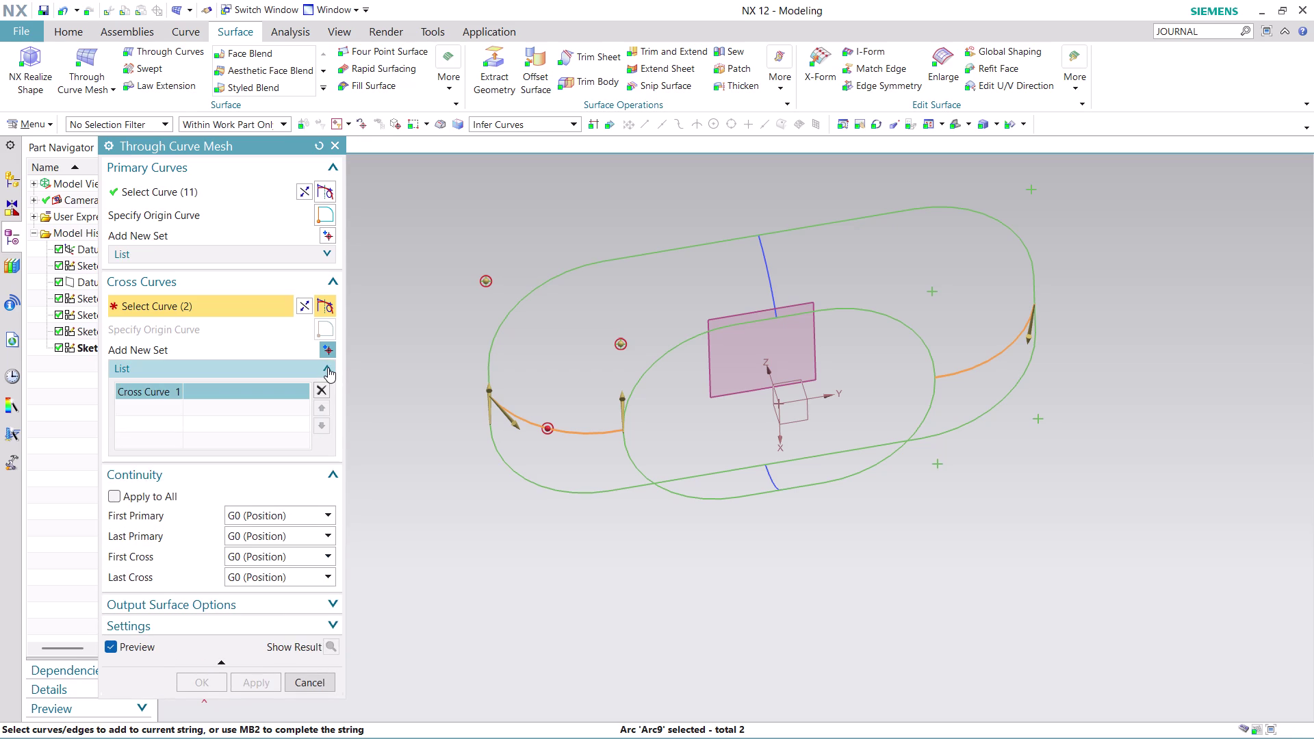
click(328, 367)
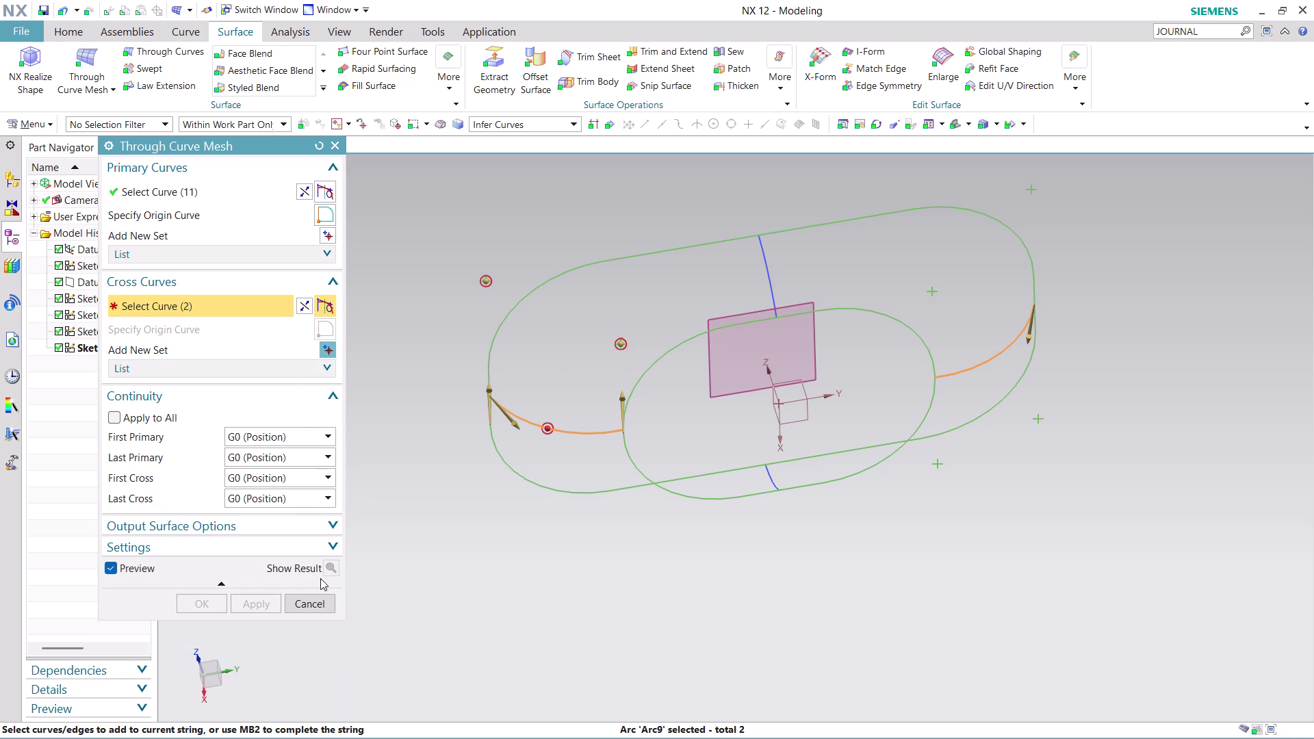
click(311, 606)
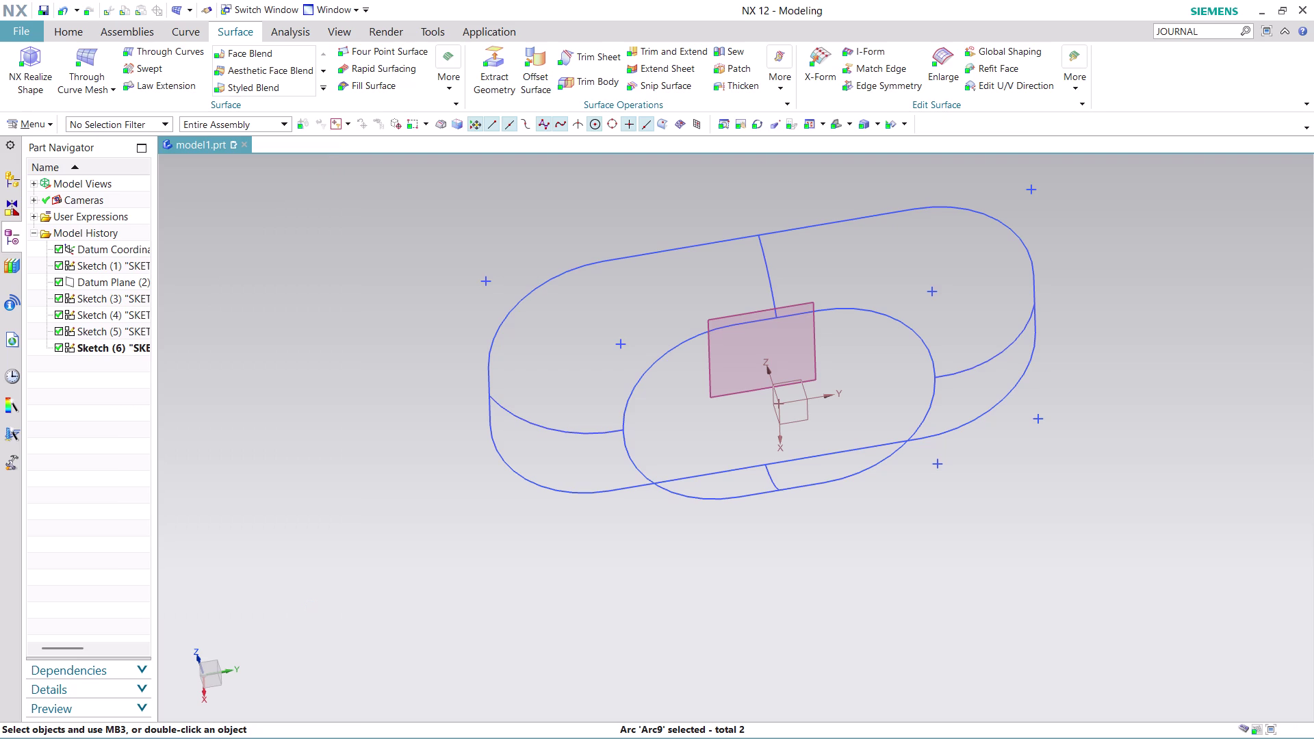
Orbit the wireframe through side and top views, then launch Through Curve Mesh.
scroll(up, 3)
middle_drag(744, 565, 730, 498)
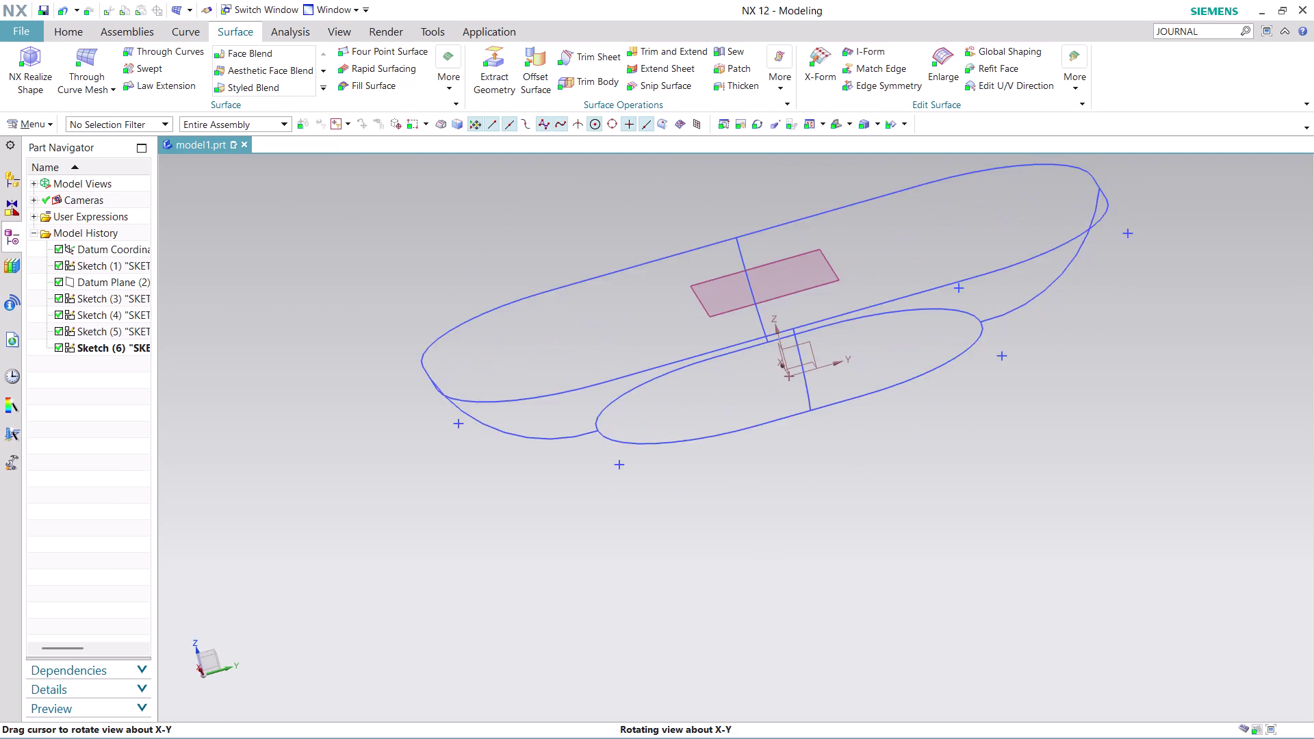
middle_drag(731, 498, 710, 514)
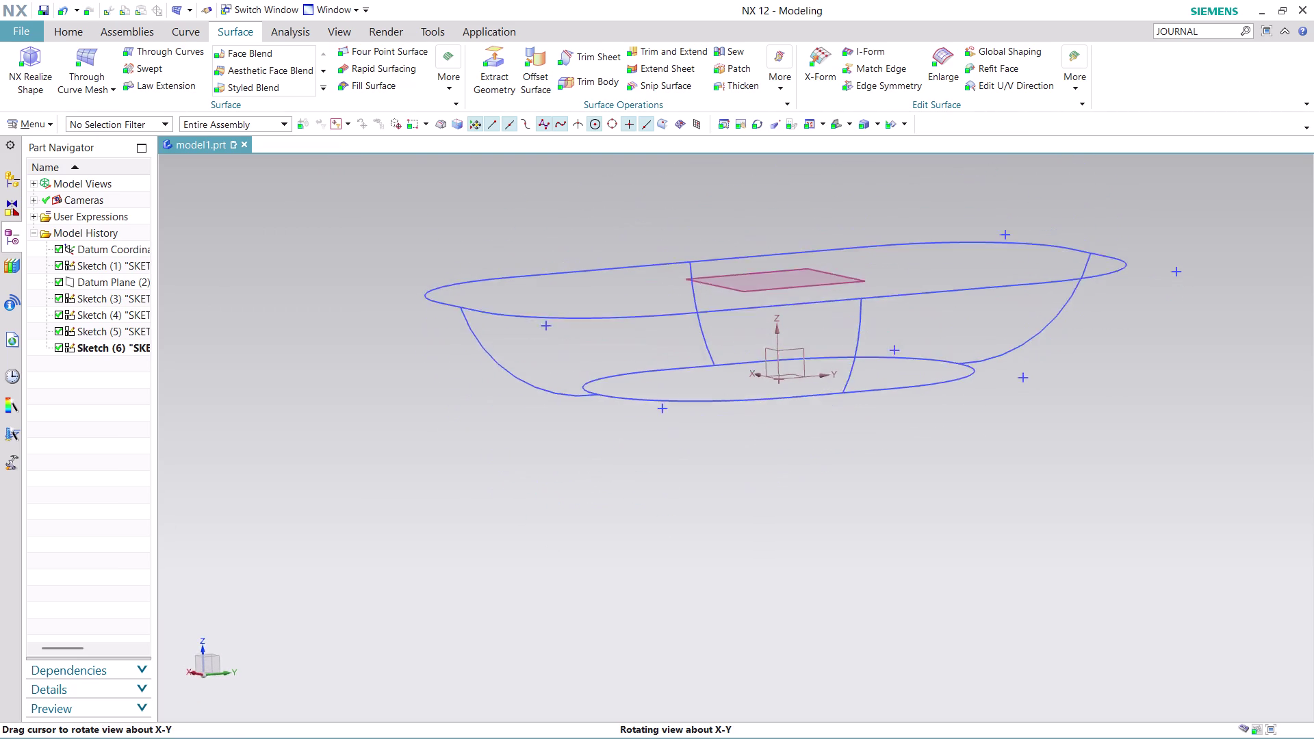
middle_drag(710, 513, 729, 568)
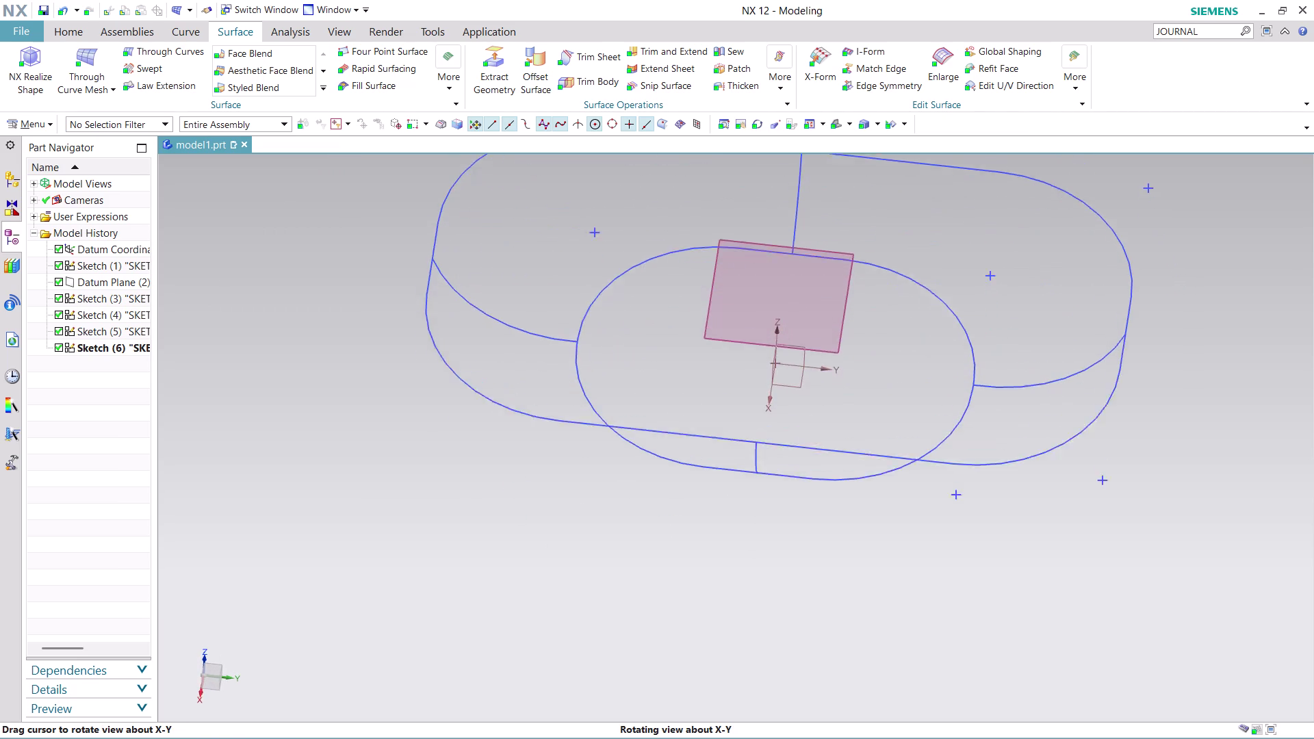
middle_drag(729, 567, 606, 470)
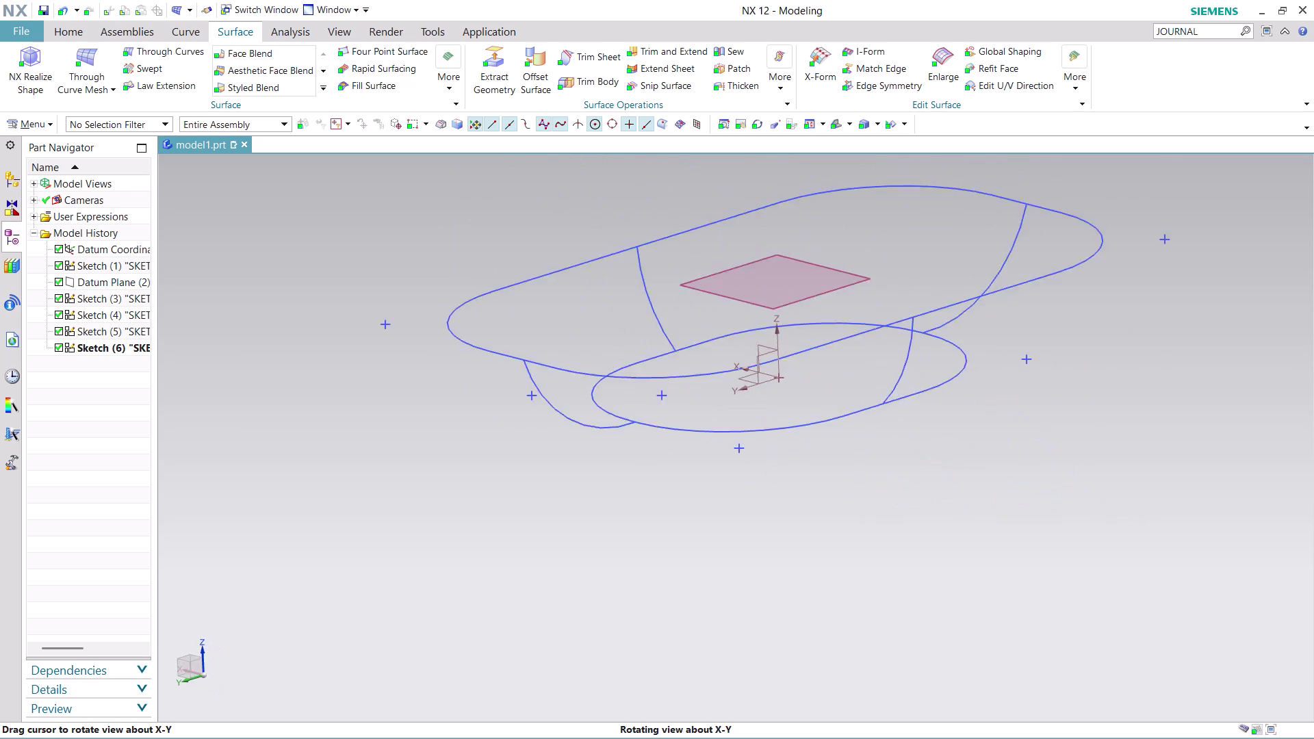
middle_drag(606, 471, 571, 506)
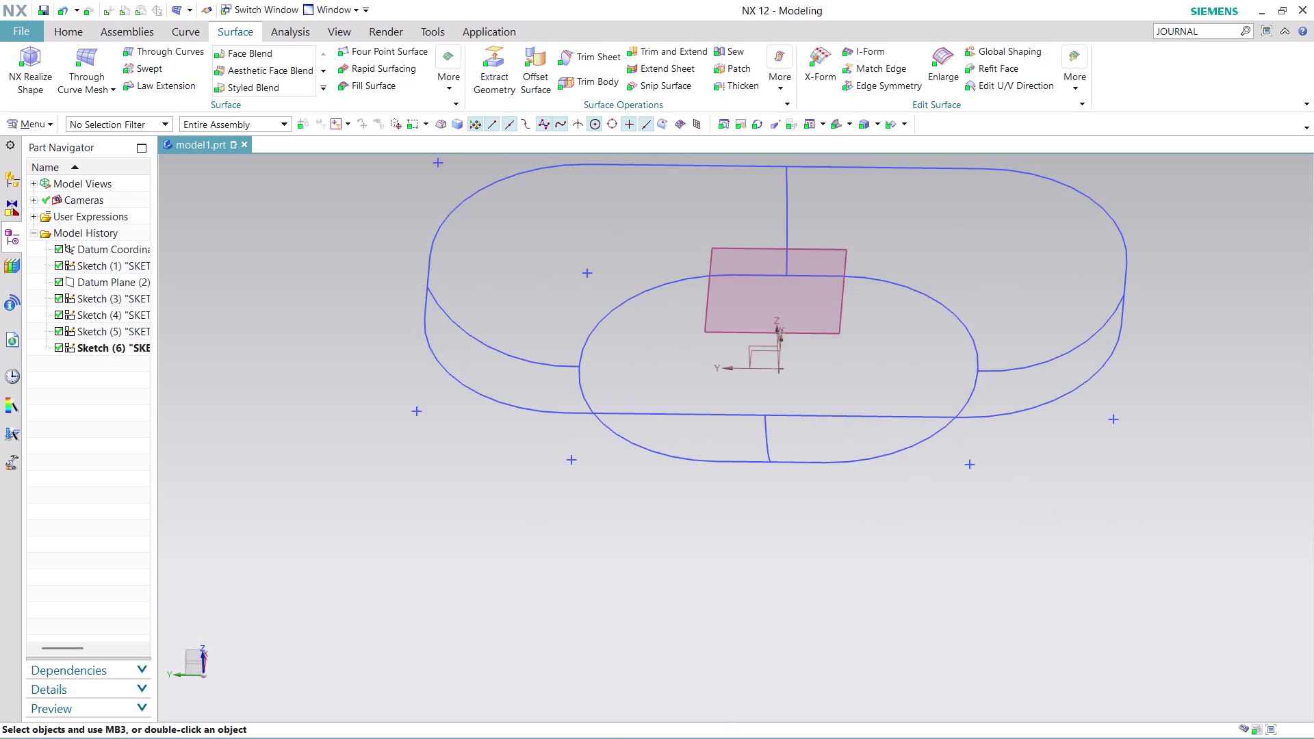
scroll(down, 3)
scroll(up, 3)
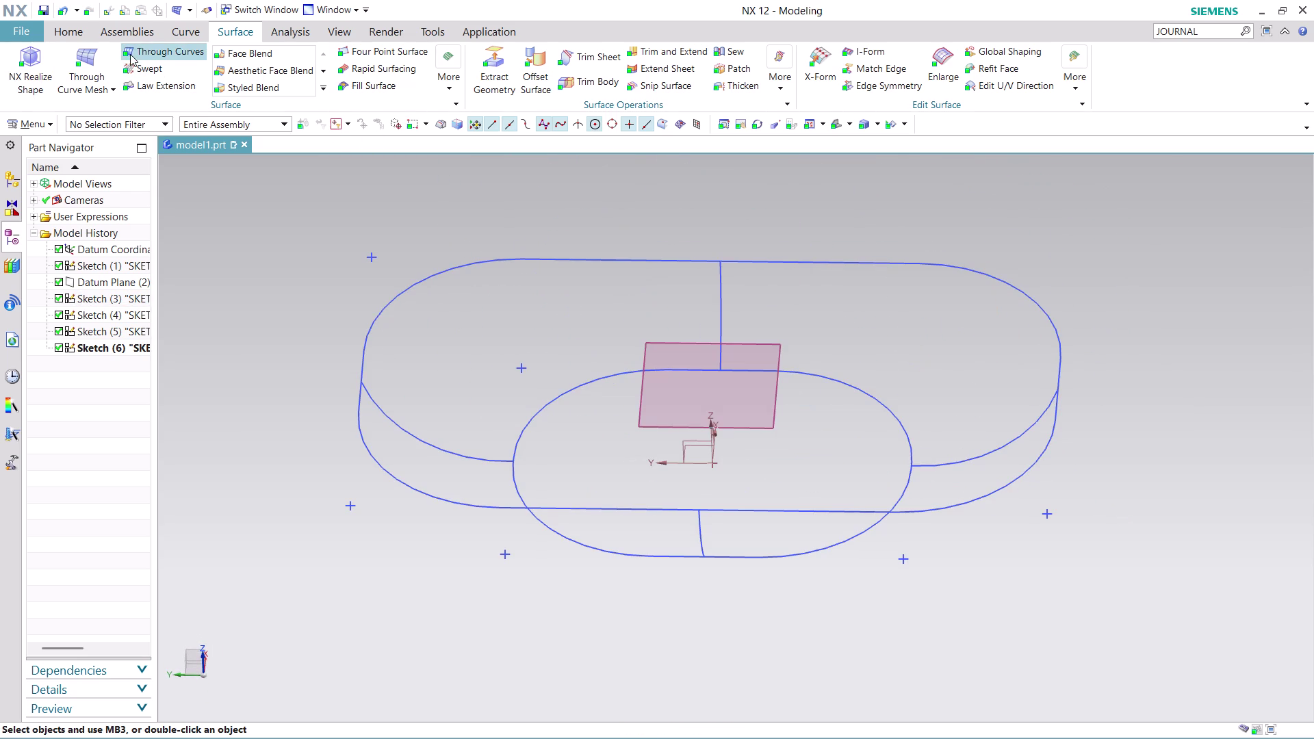
click(85, 48)
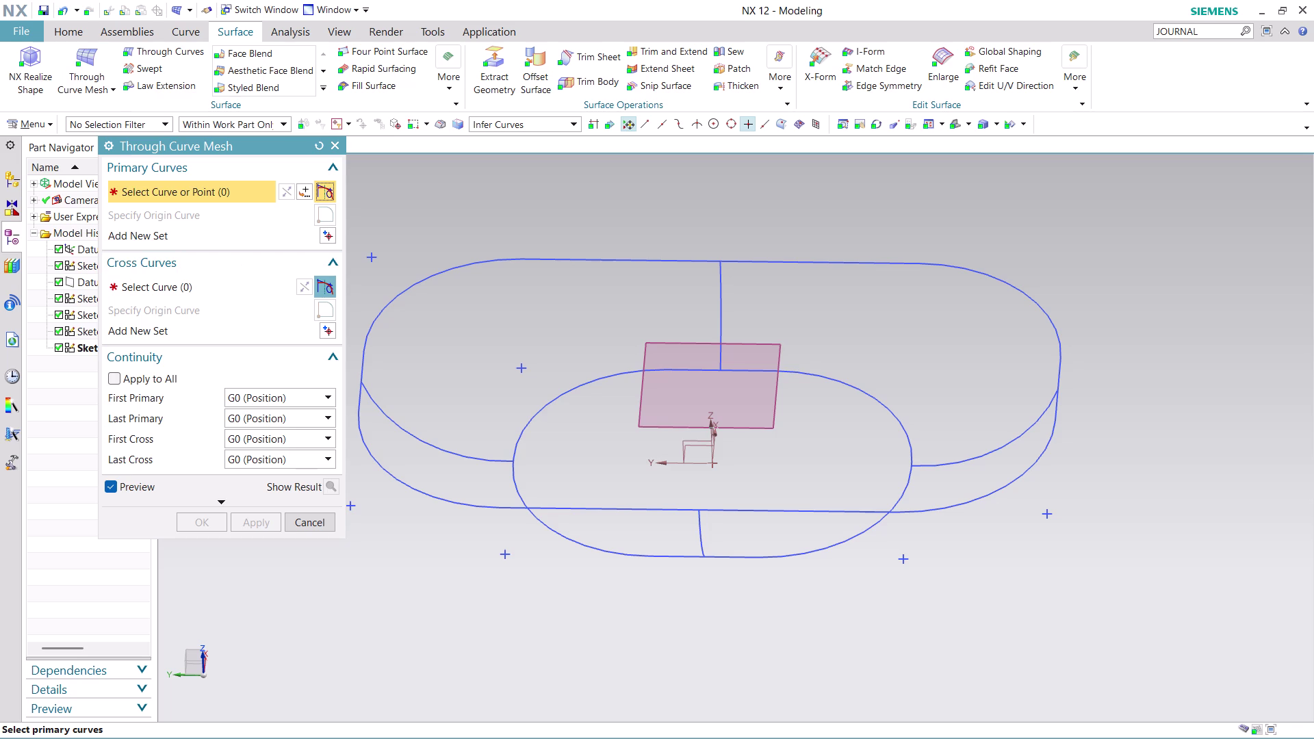
Complete the outer loop as the first primary set, then pick inner sketch SKETCH_000:Sketch(1).
click(362, 381)
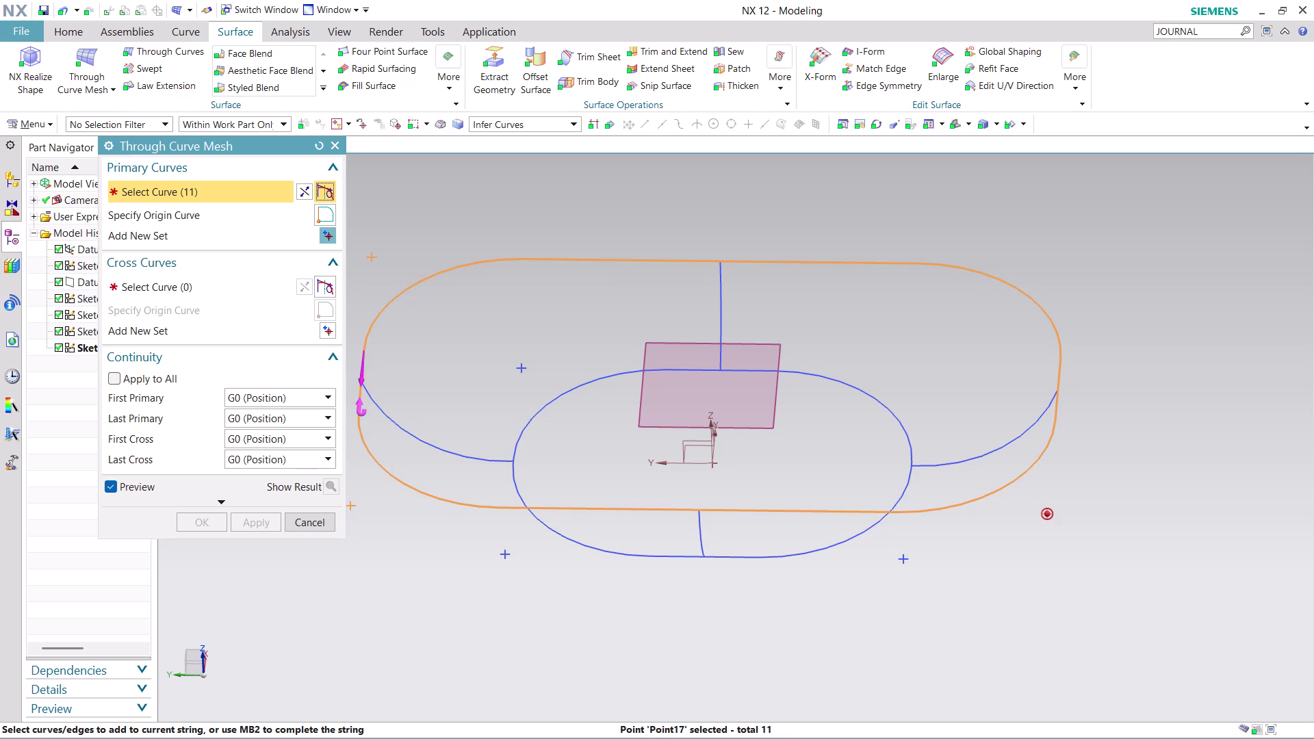
scroll(up, 3)
scroll(down, 3)
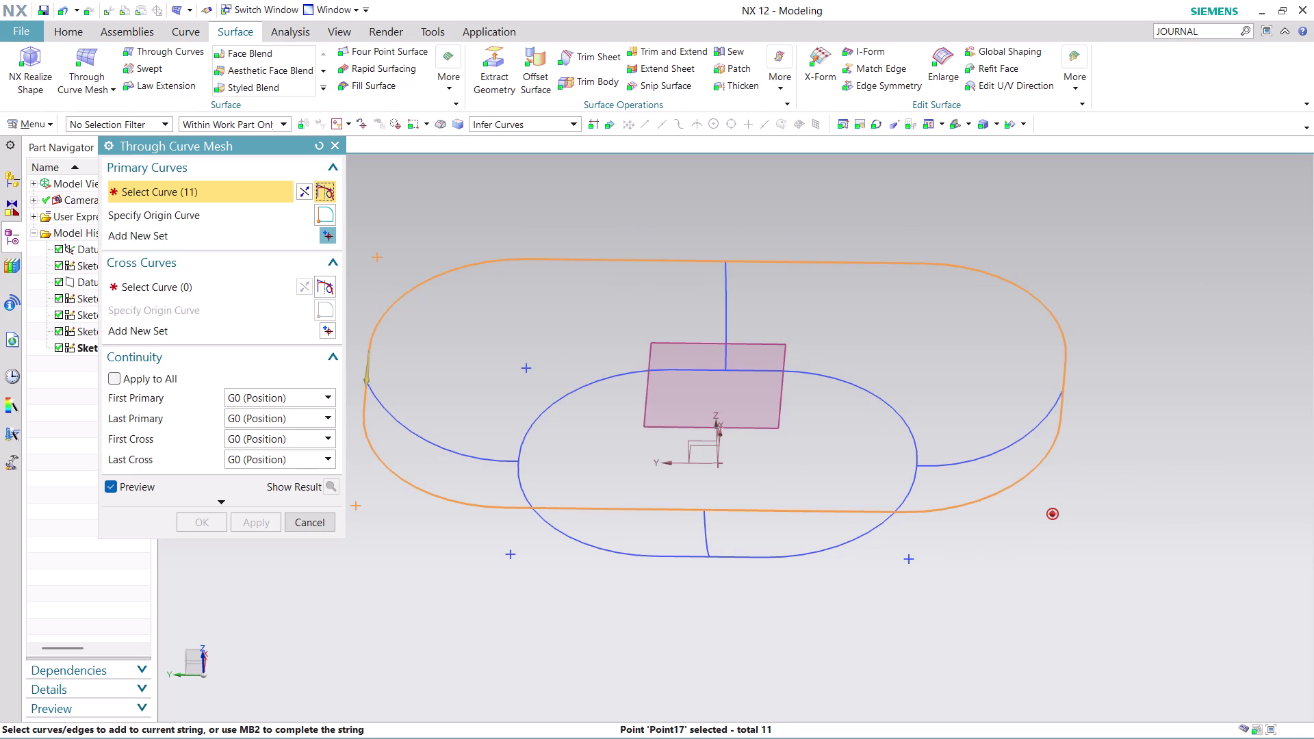
click(302, 191)
middle_click(411, 370)
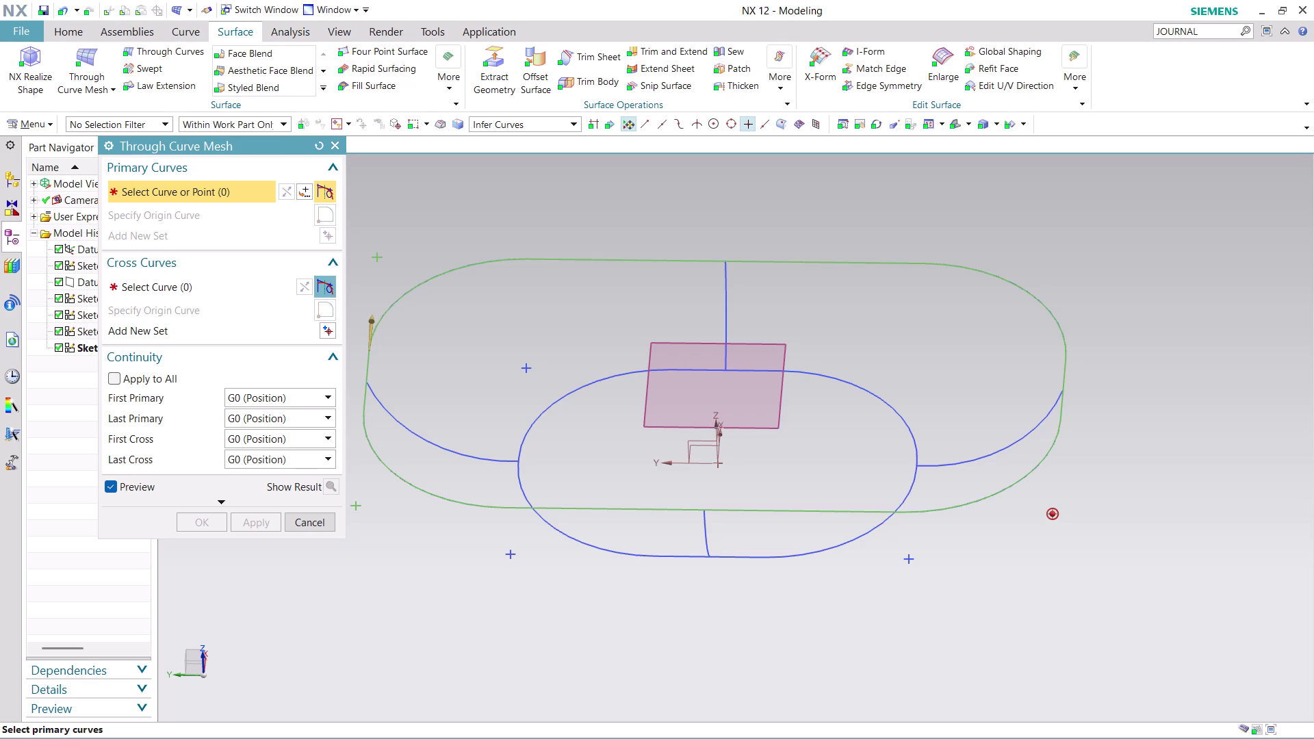
click(521, 438)
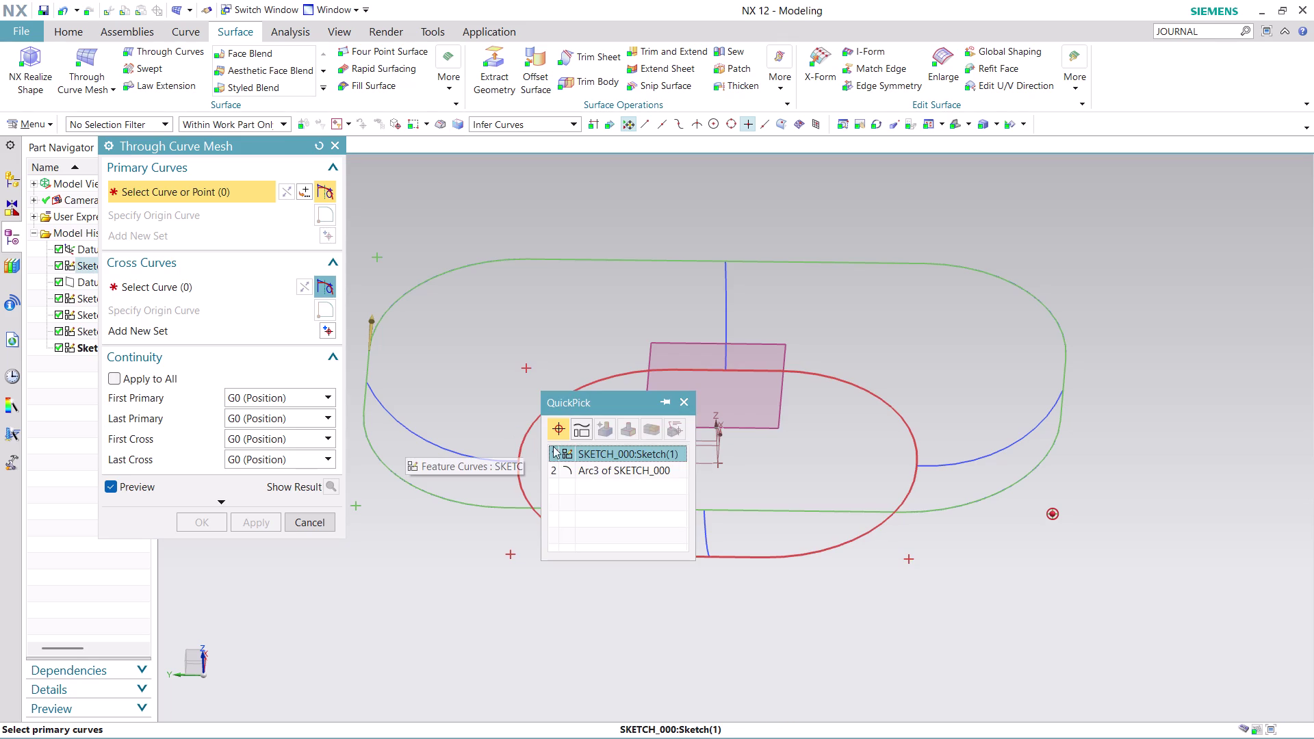
click(582, 454)
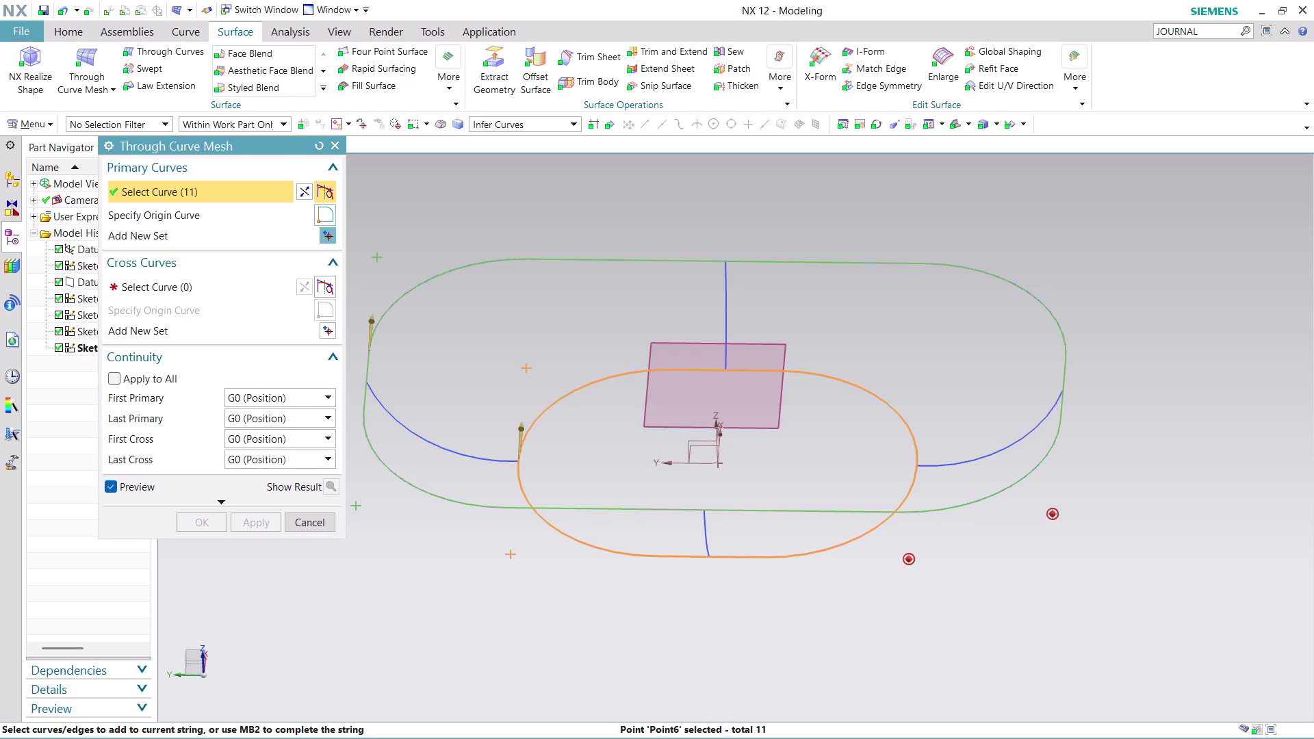